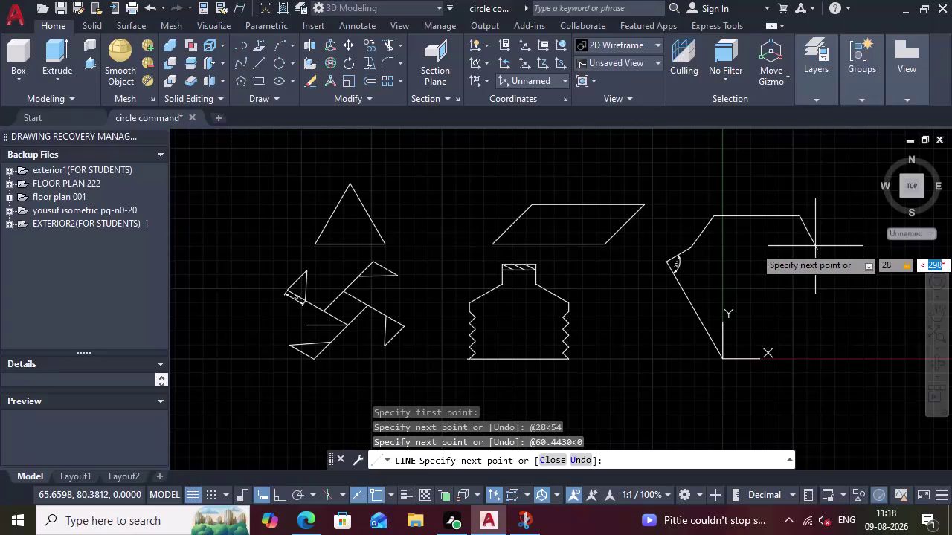
Draw the 28-unit slanted edge at 306° from the top-right corner and end the line.
text(30)
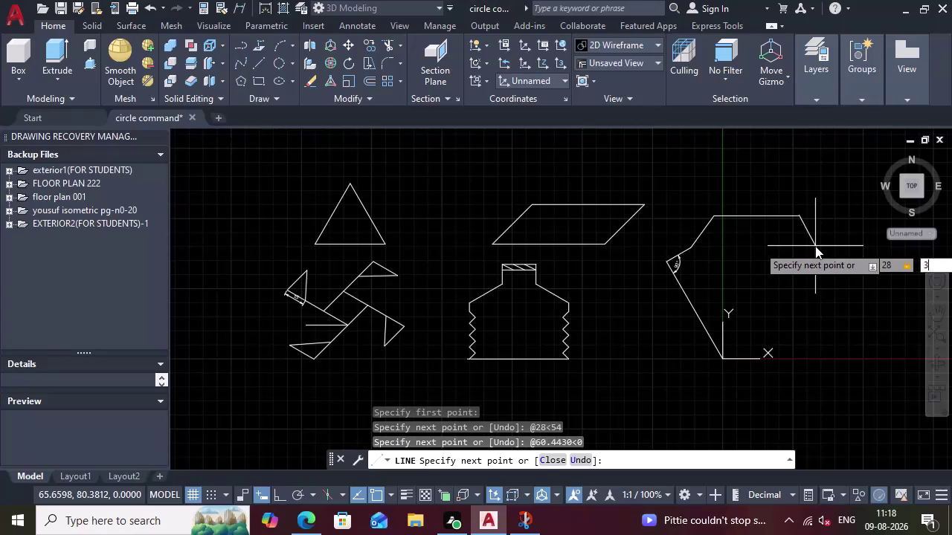
text(6)
key(Return)
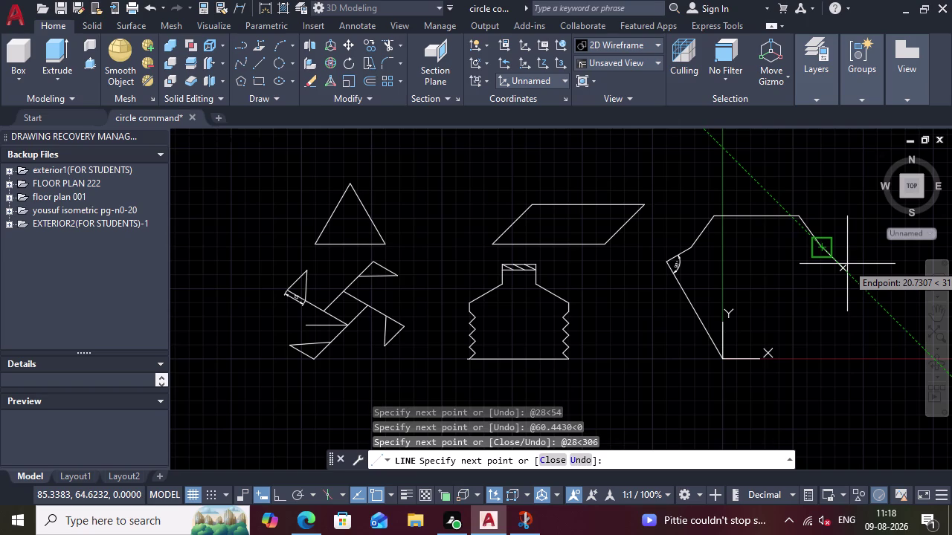
key(Escape)
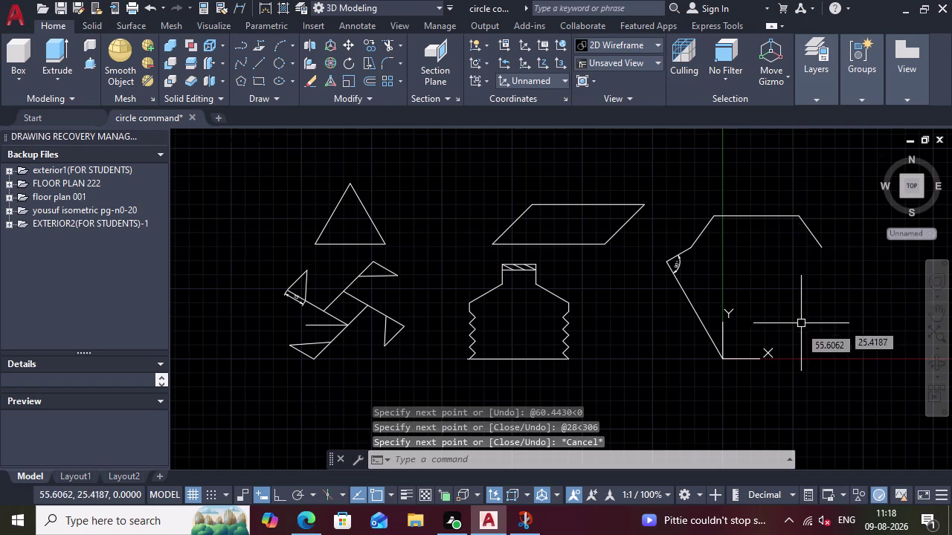
key(l)
key(Return)
From the figure's lower corner, draw the 8-unit horizontal bottom edge at 0°.
click(726, 357)
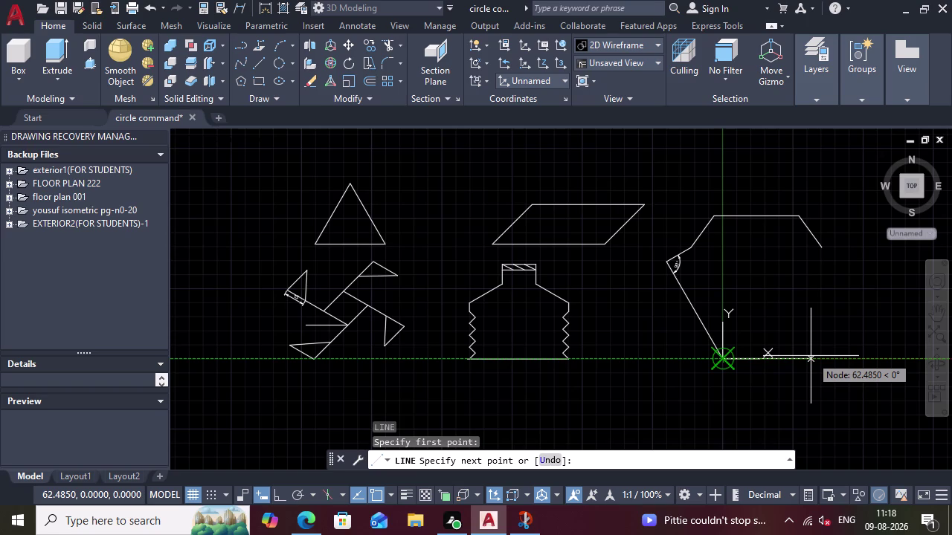
key(6)
key(BackSpace)
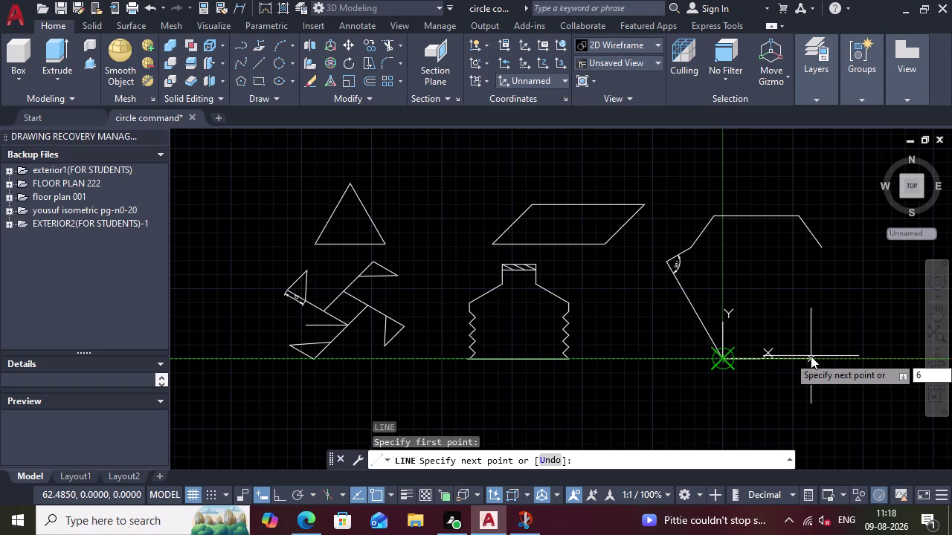
key(8)
key(Return)
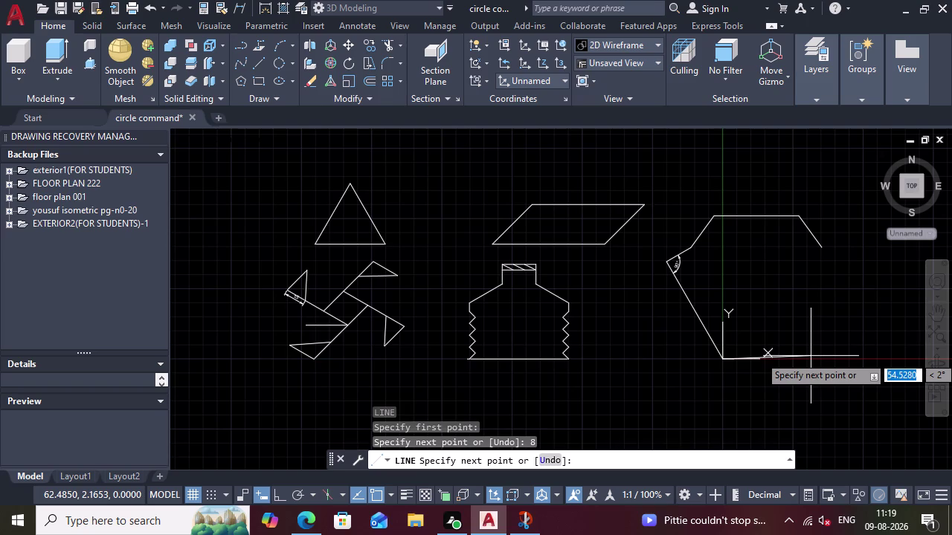
text(8Q)
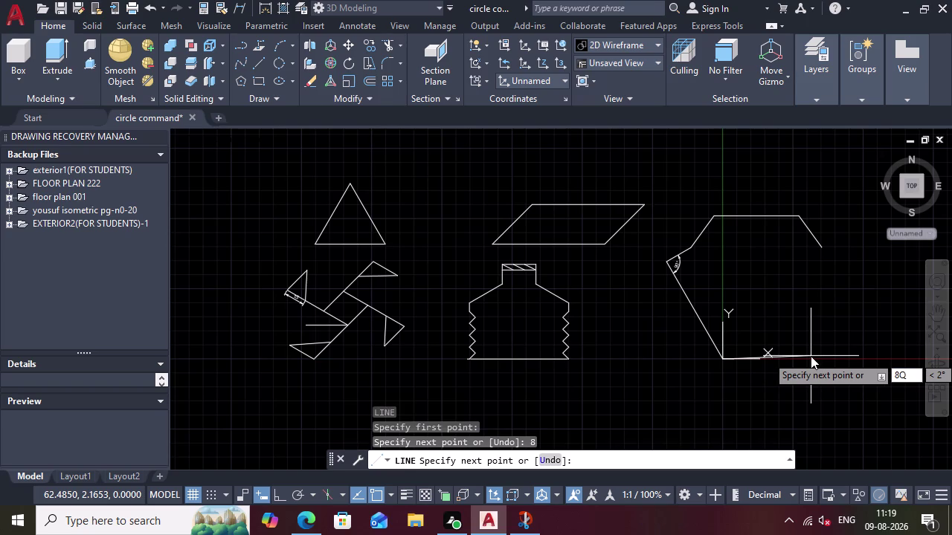
text(0)
key(BackSpace)
key(BackSpace)
key(Tab)
key(0)
key(Return)
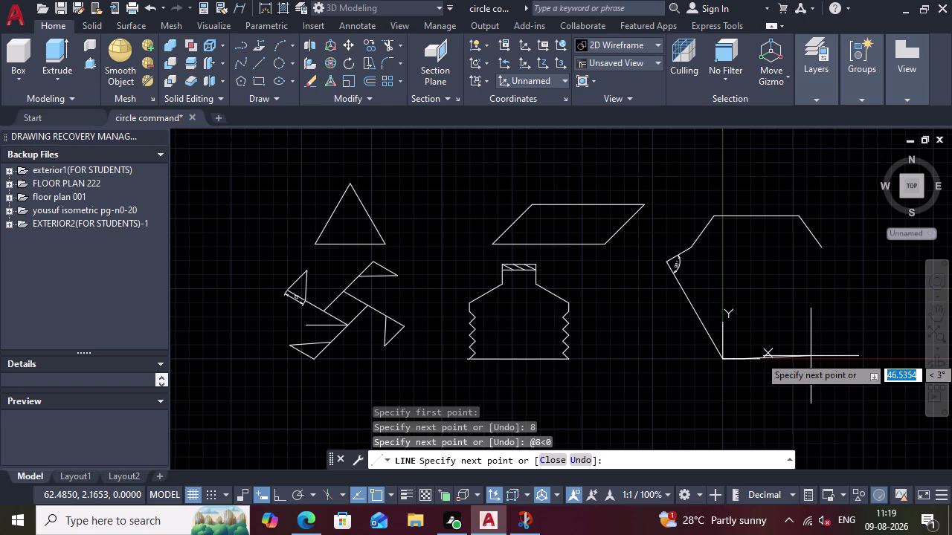
Add the 16-unit horizontal edge at 0° and end the line.
key(1)
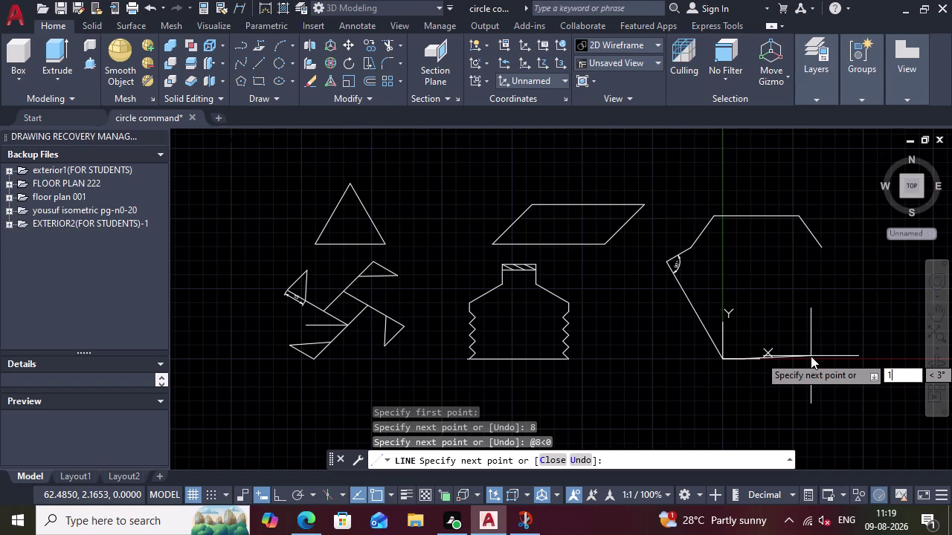
key(6)
key(Tab)
key(0)
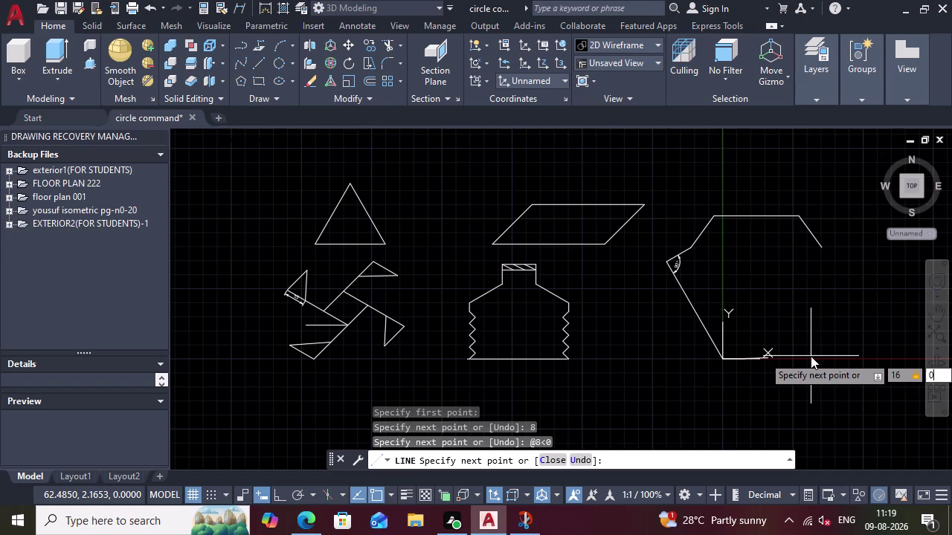
key(Return)
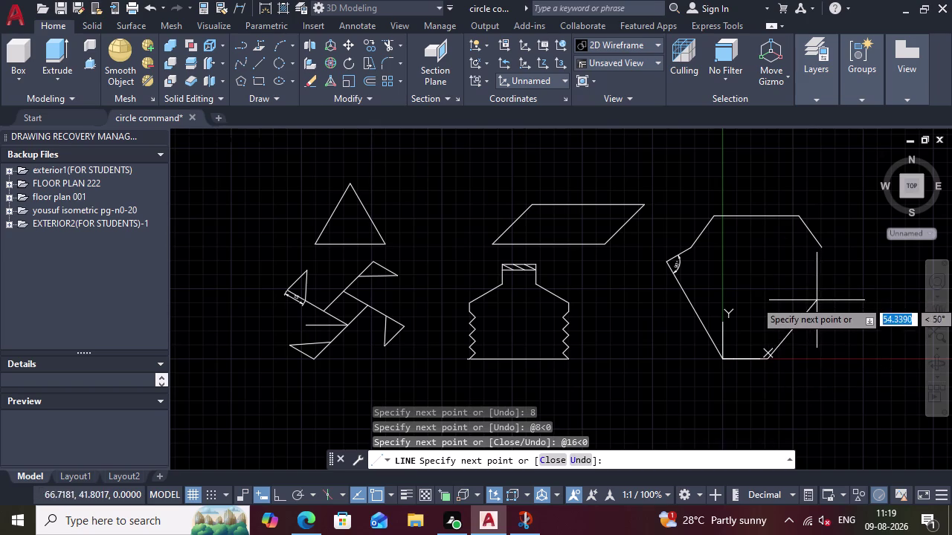
key(Escape)
scroll(up, 3)
scroll(down, 3)
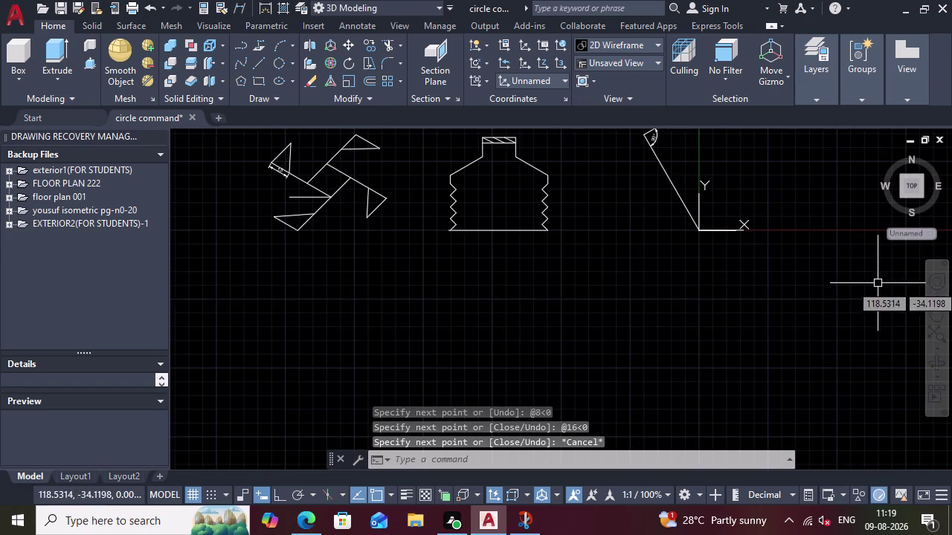
Pan all the shapes back into view and toggle a drawing aid setting.
click(942, 314)
drag(743, 215, 660, 361)
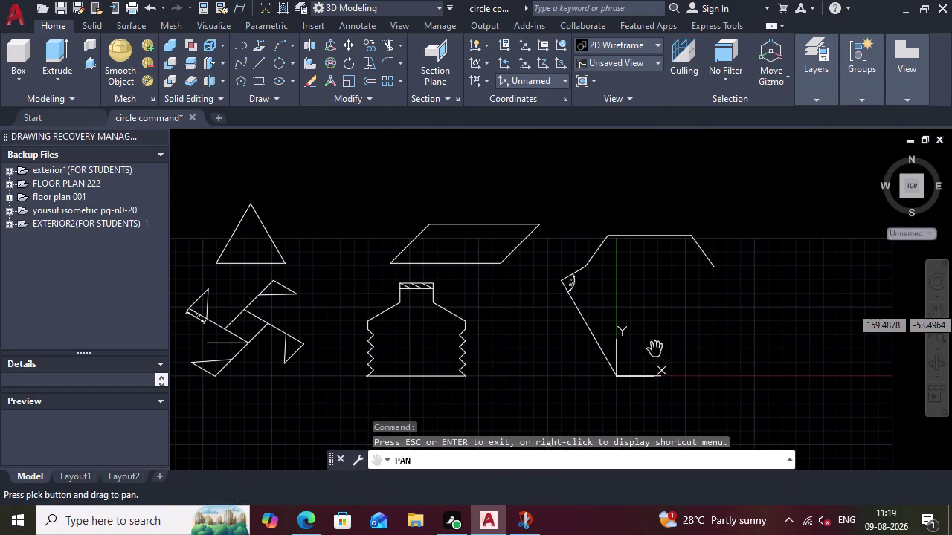
key(Escape)
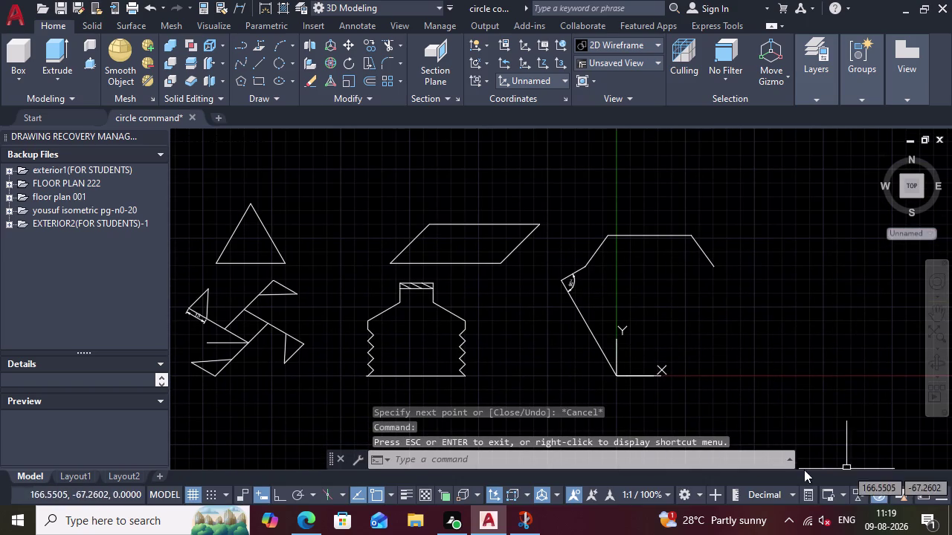
click(789, 456)
click(789, 456)
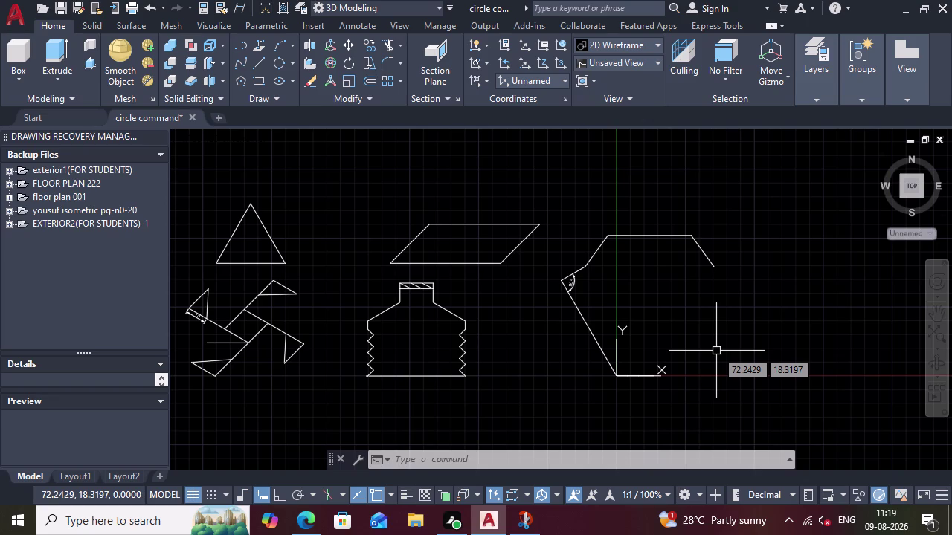
Draw the horizontal internal line from the left bend to the right slanted edge.
key(l)
key(Return)
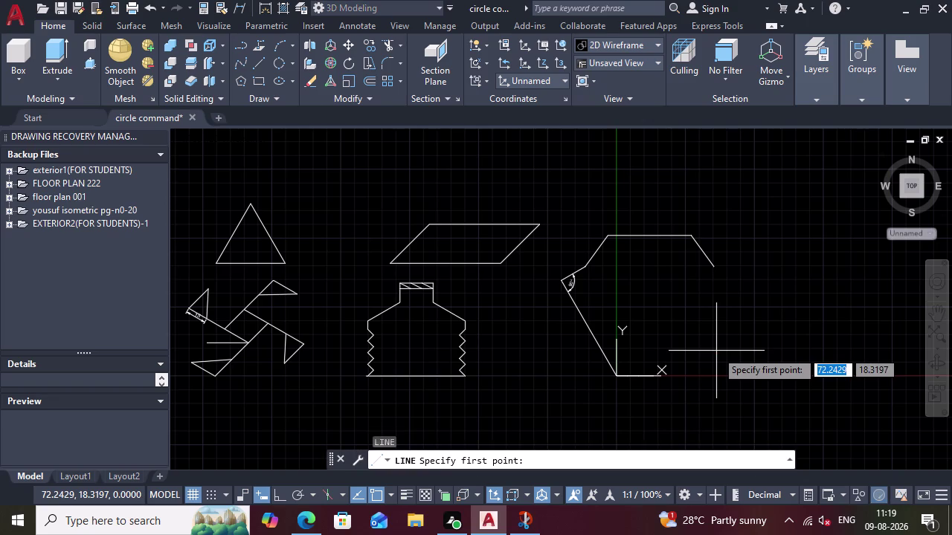
click(582, 271)
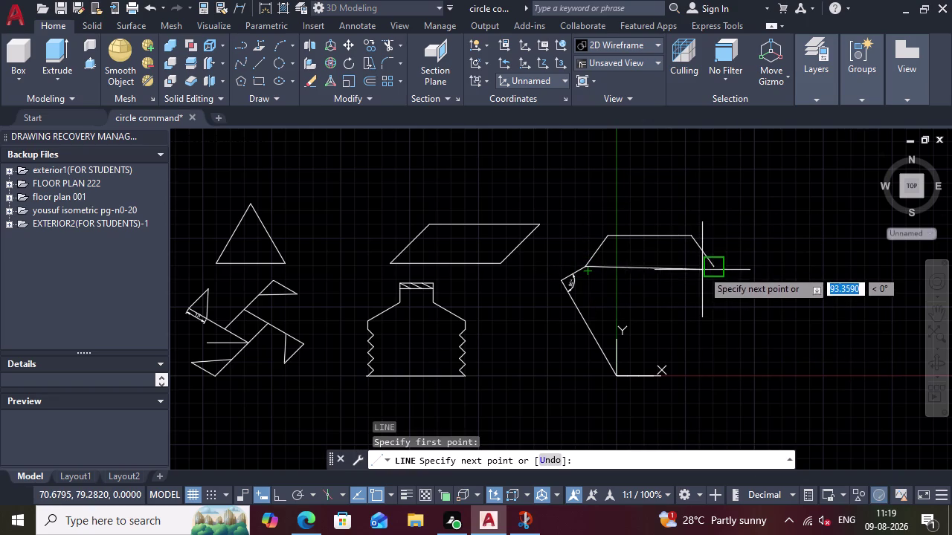
click(704, 269)
key(Escape)
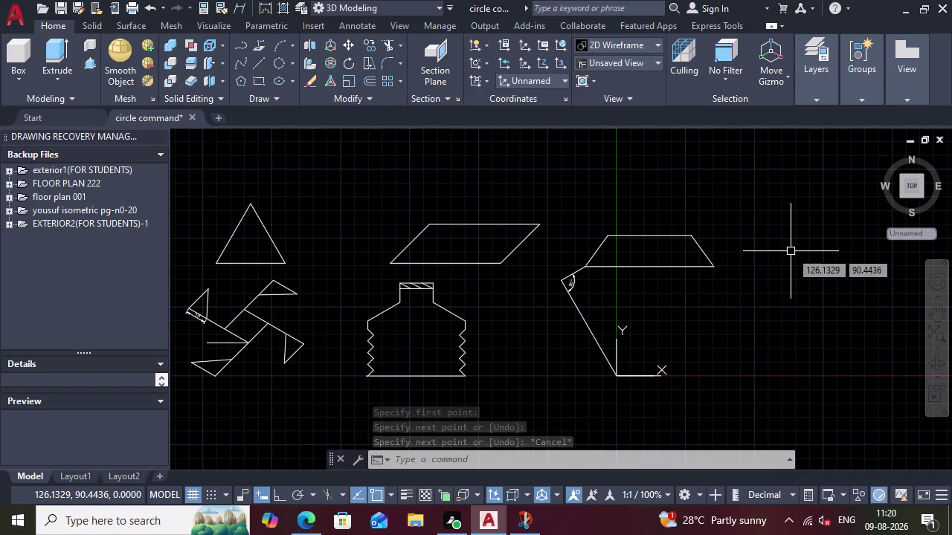
key(l)
key(Return)
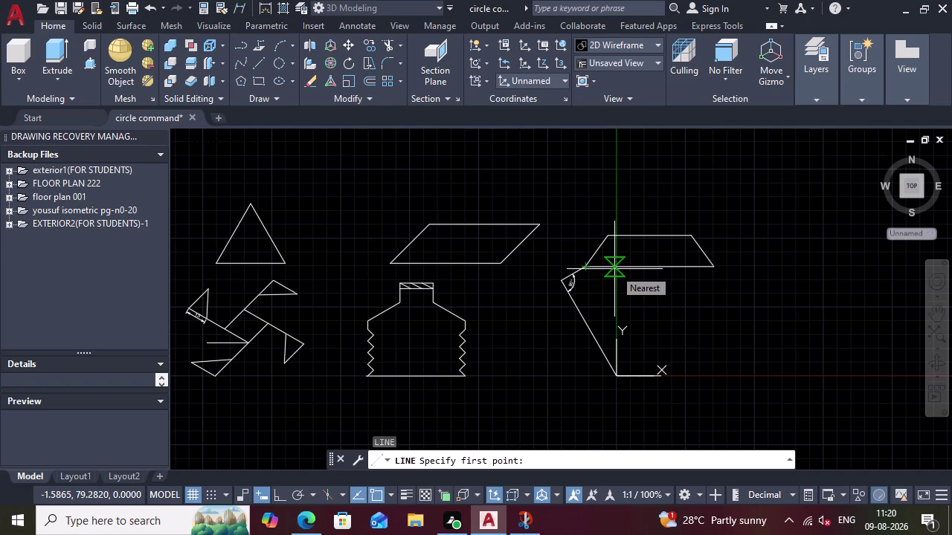
click(638, 373)
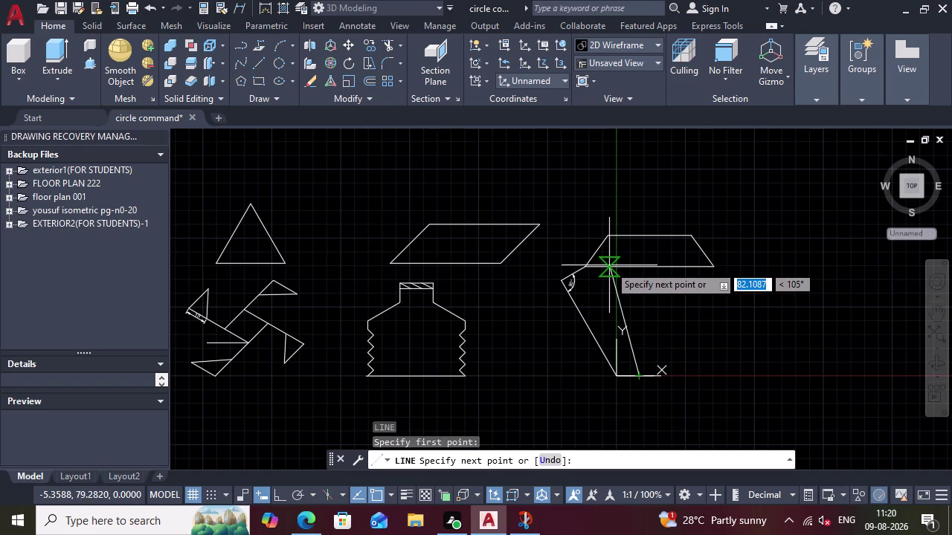
key(Tab)
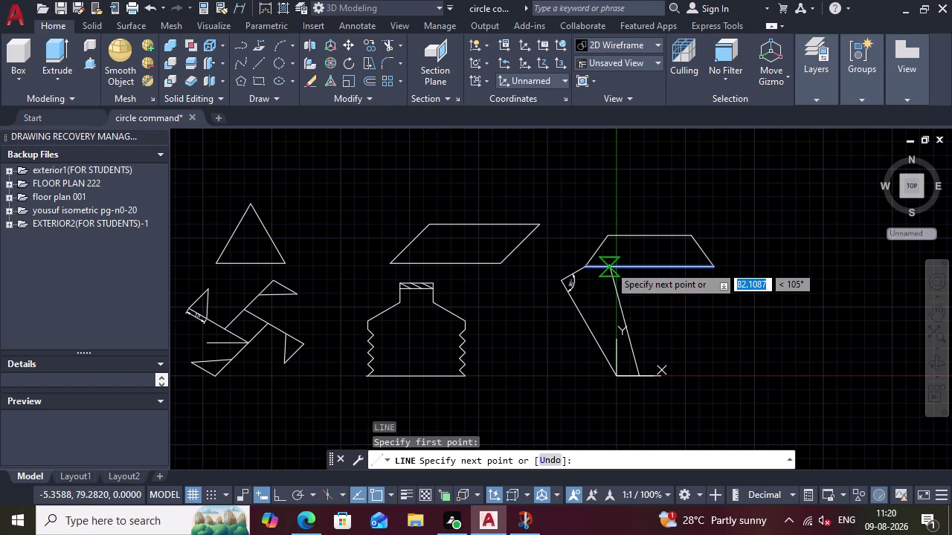
scroll(up, 3)
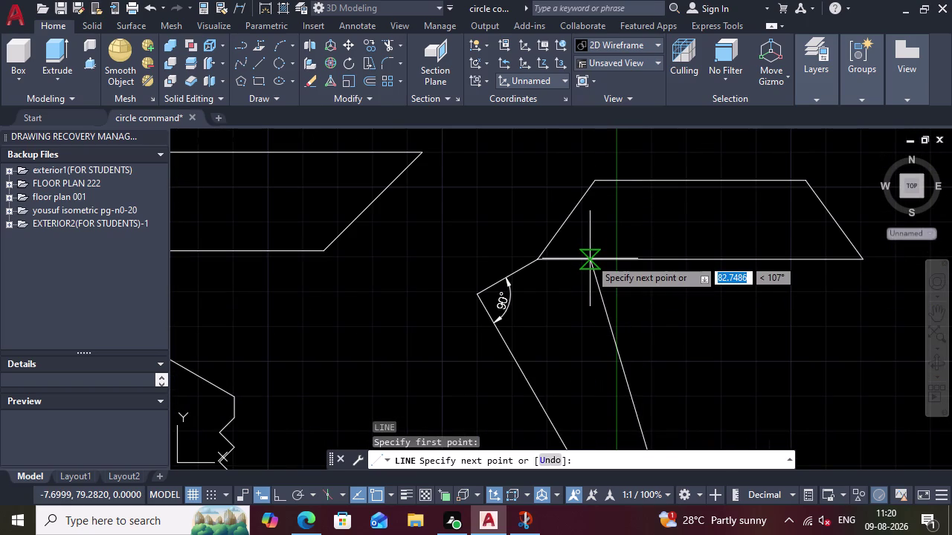
scroll(up, 3)
scroll(down, 3)
scroll(up, 3)
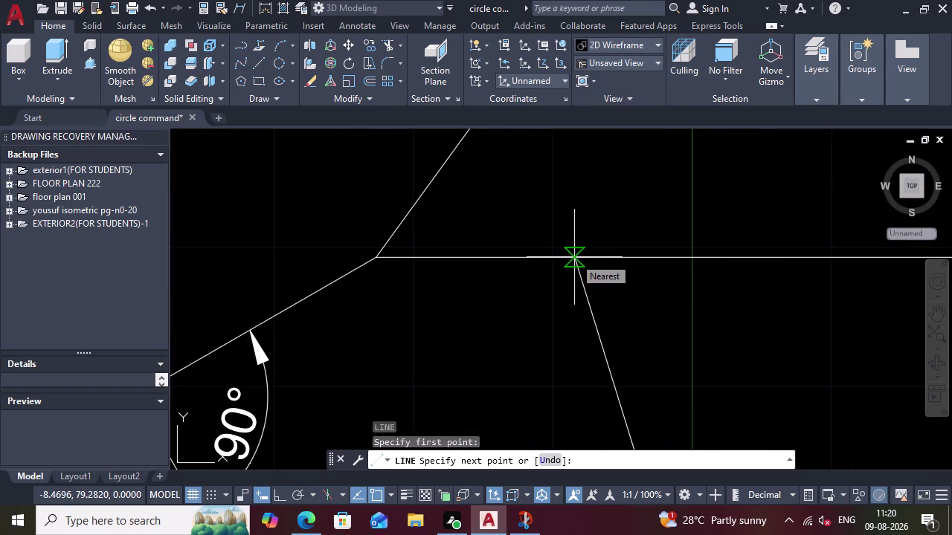
key(Tab)
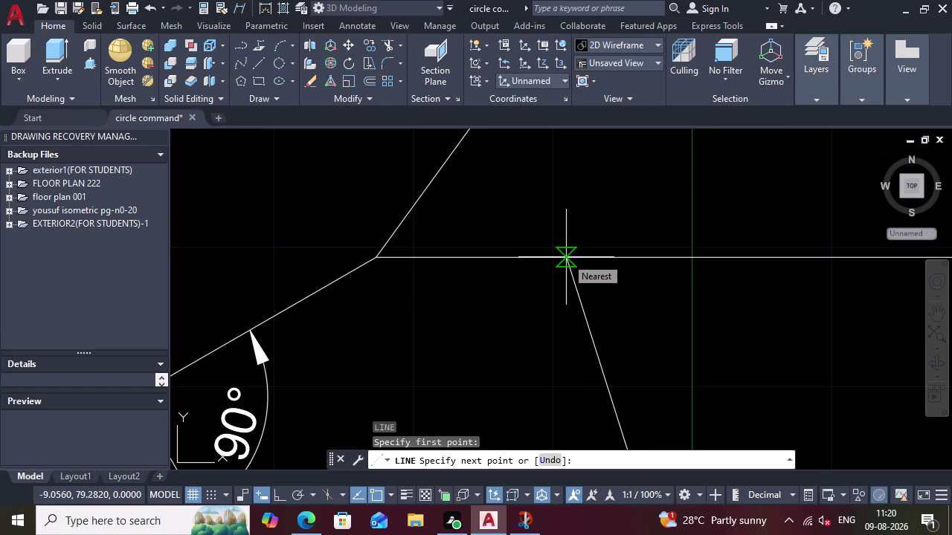
key(Tab)
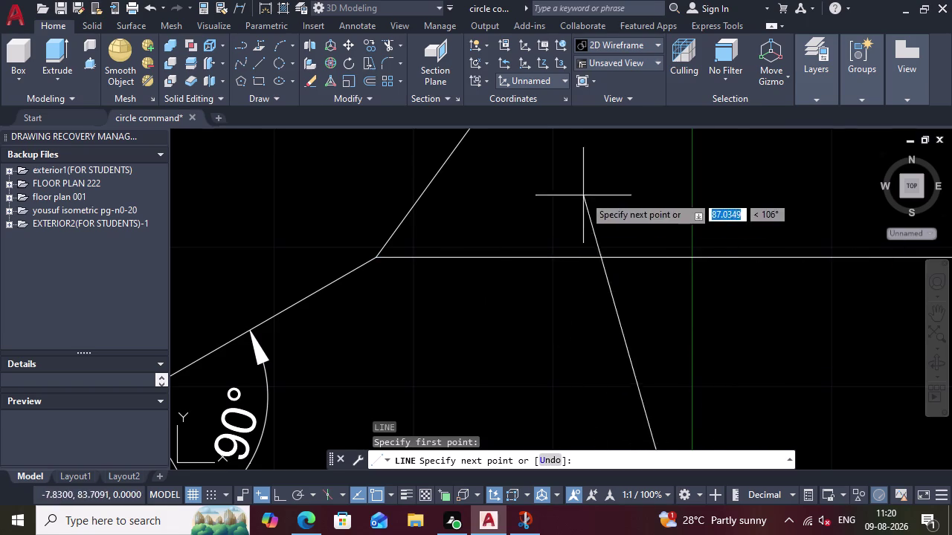
scroll(down, 3)
scroll(up, 3)
scroll(down, 3)
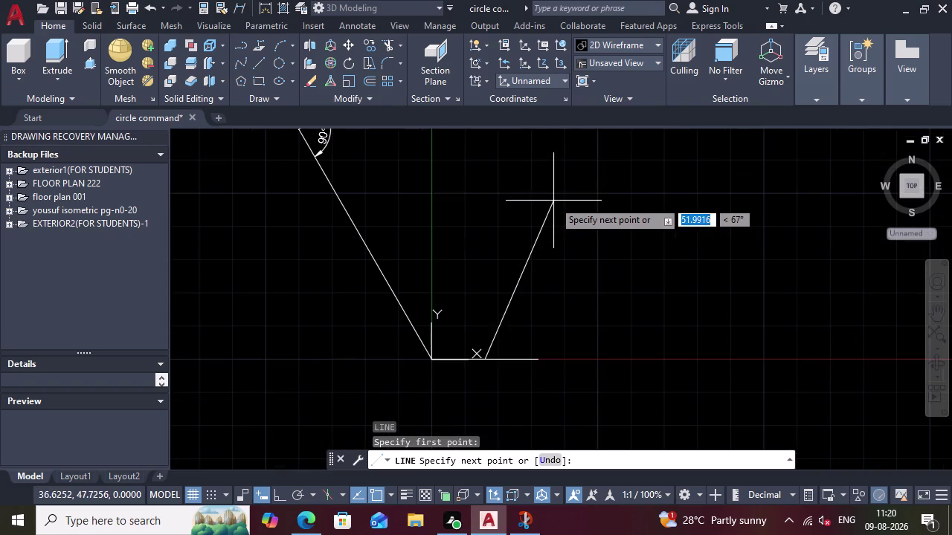
key(Escape)
scroll(down, 3)
click(939, 308)
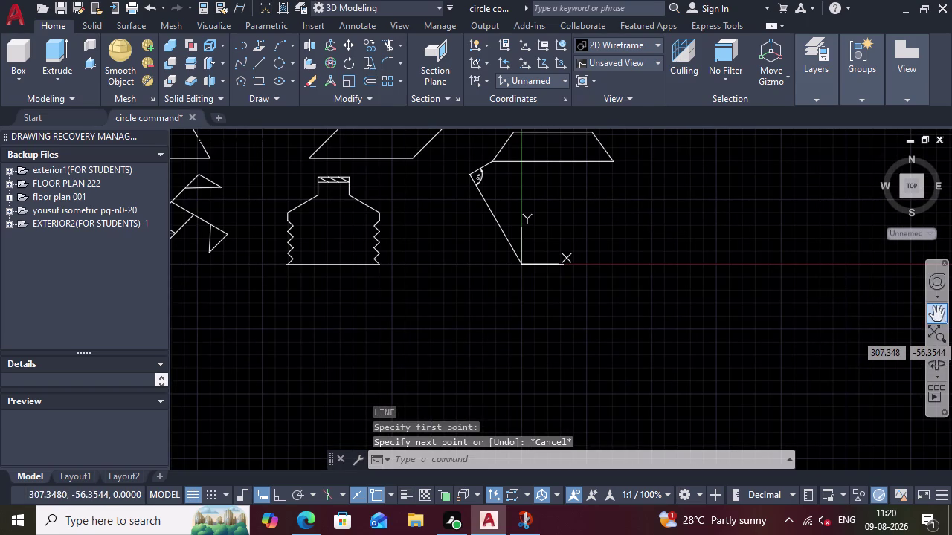
Re-centre the view and start a line on the figure's base.
drag(551, 212, 541, 280)
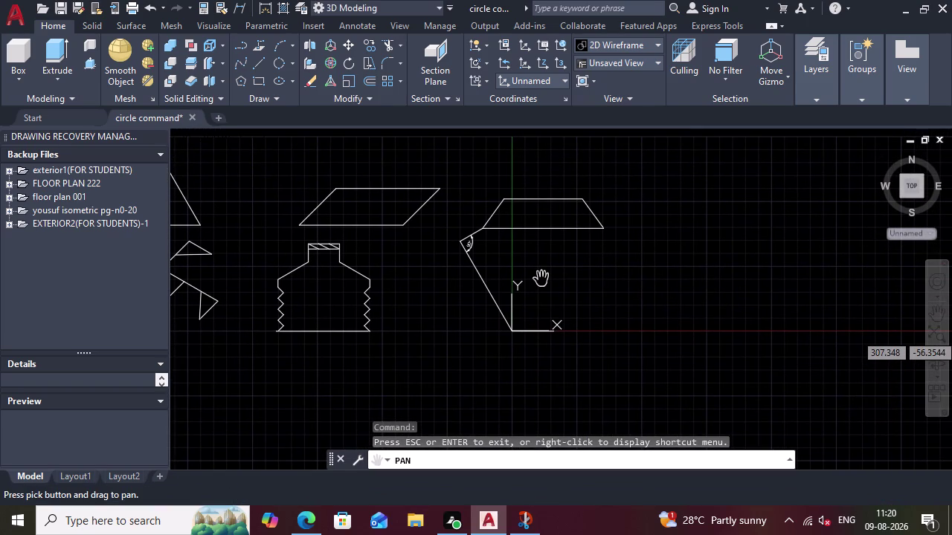
key(Escape)
key(Escape)
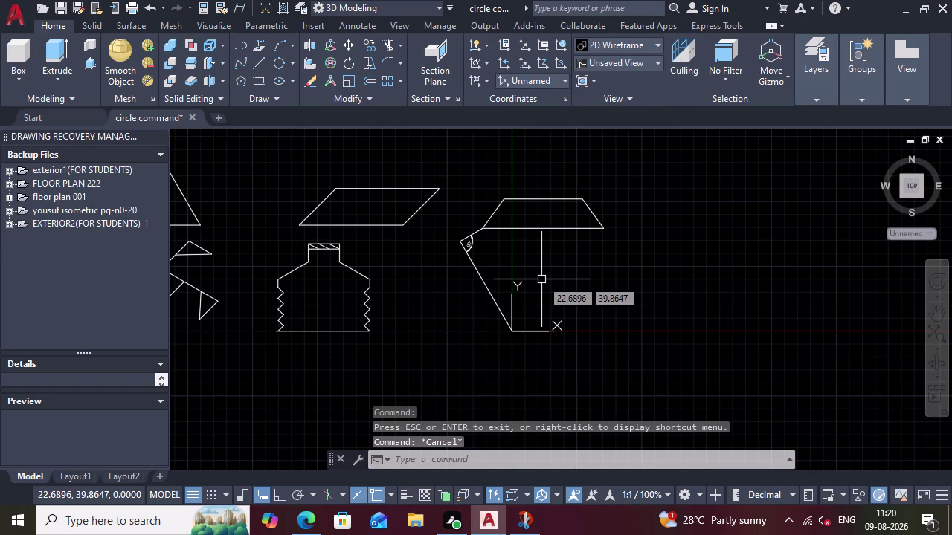
key(l)
key(Return)
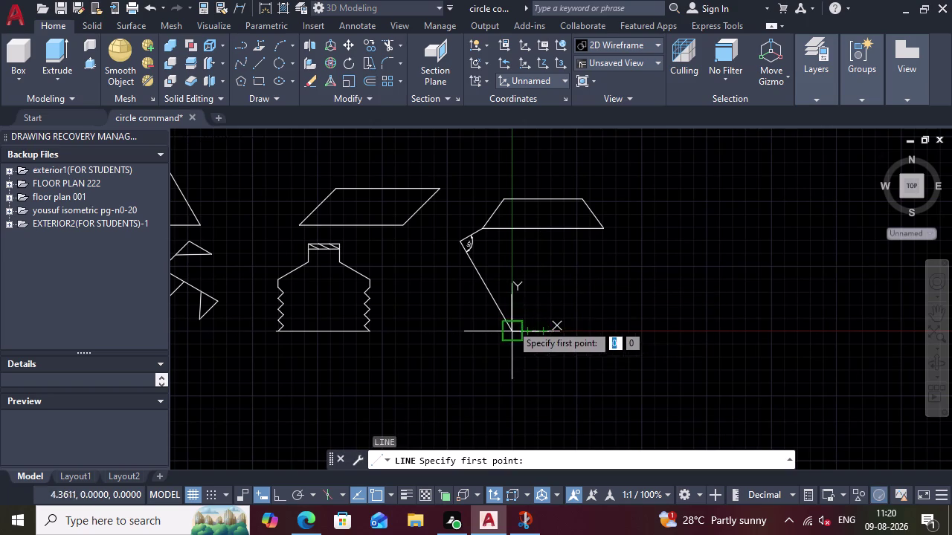
scroll(down, 3)
scroll(up, 3)
scroll(up, 3)
scroll(down, 3)
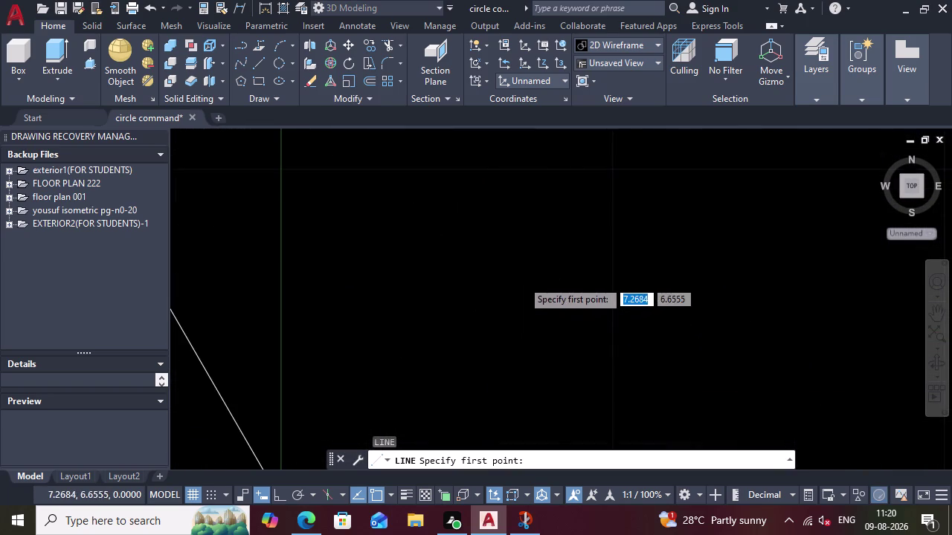
scroll(down, 3)
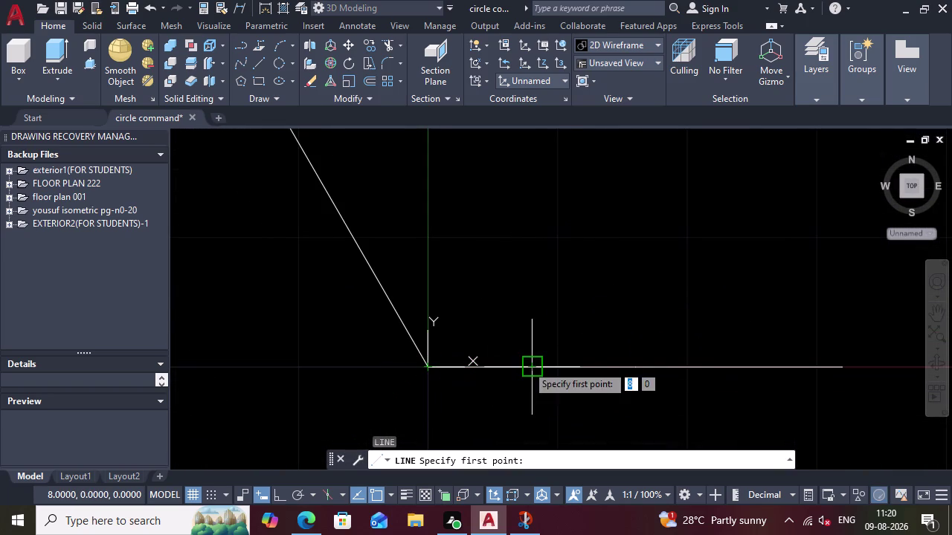
click(528, 364)
scroll(down, 3)
scroll(down, 3)
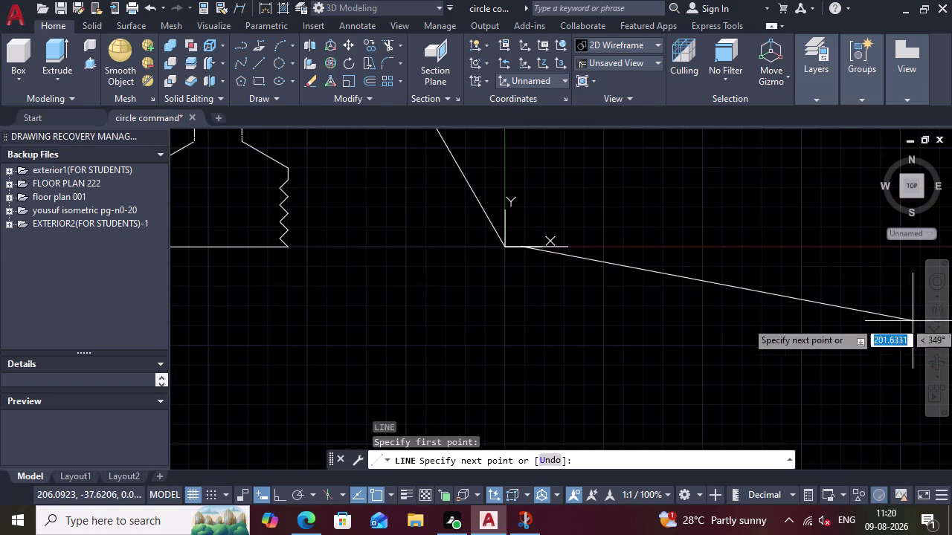
click(934, 311)
drag(484, 156, 491, 299)
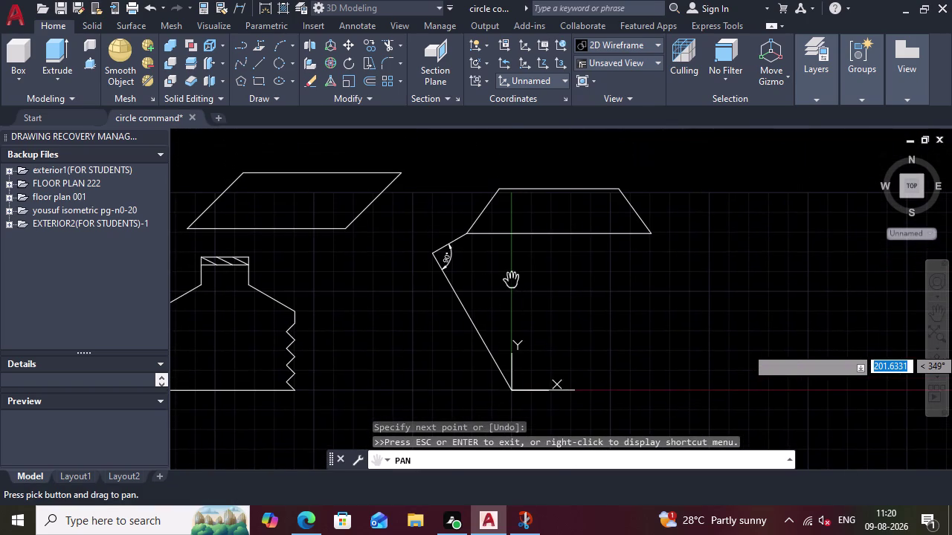
key(Escape)
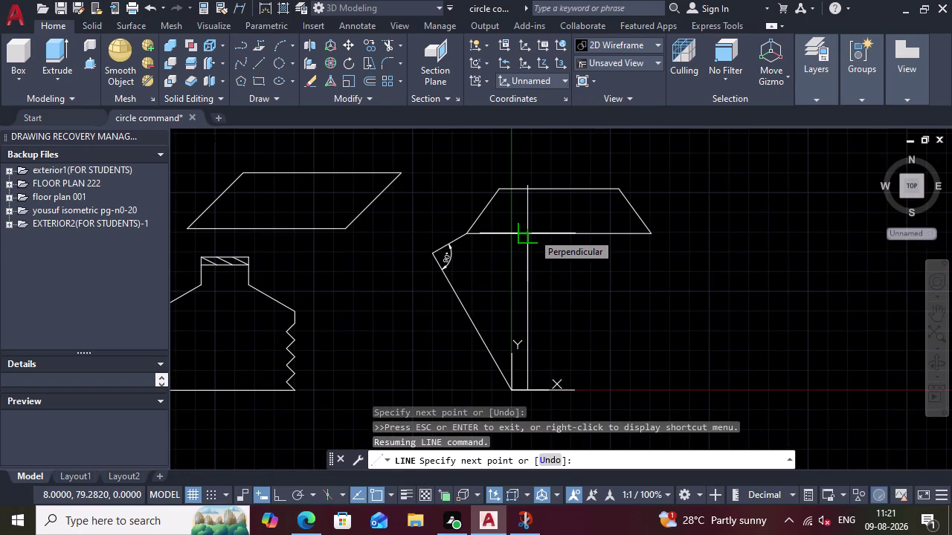
Undo a stray segment and end the slanted line on the trapezoid's lower edge.
key(Tab)
key(Tab)
key(Tab)
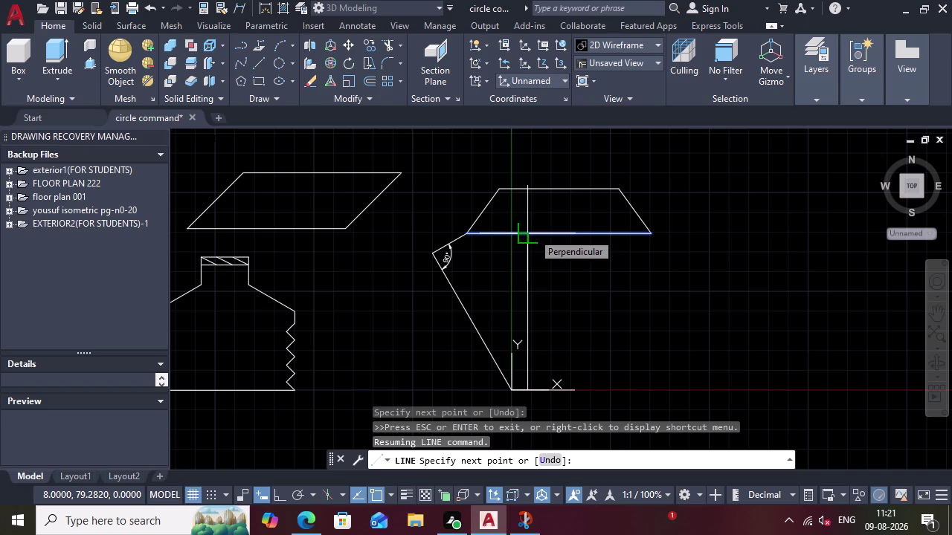
text(10)
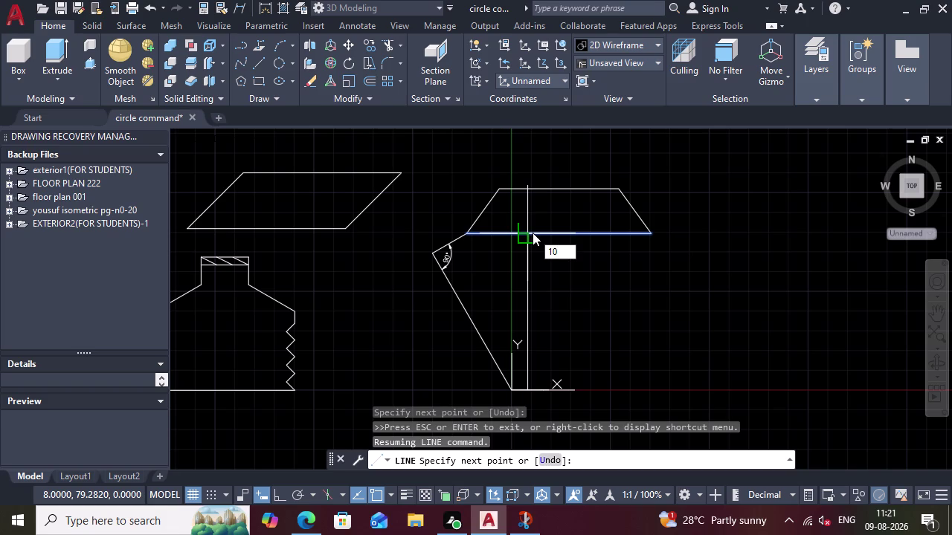
key(0)
key(Return)
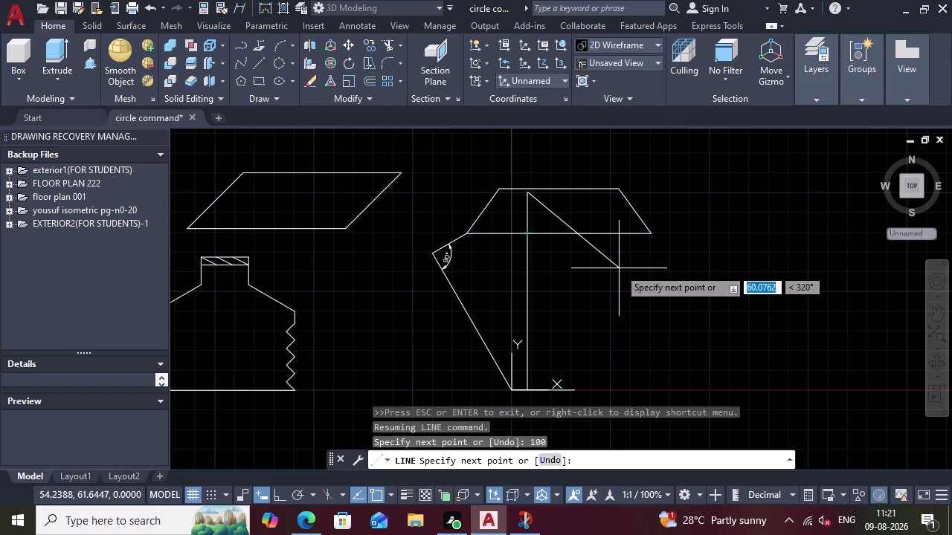
key(ctrl+z)
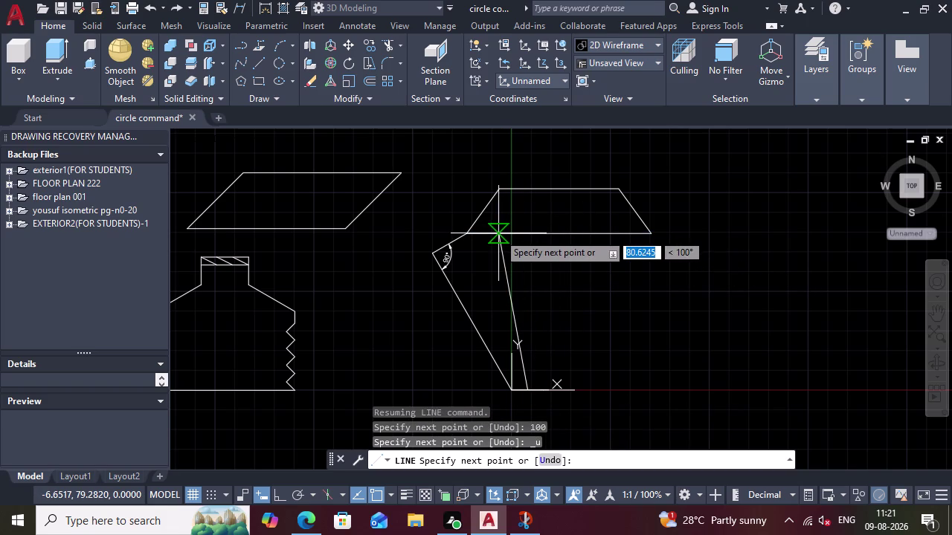
click(498, 234)
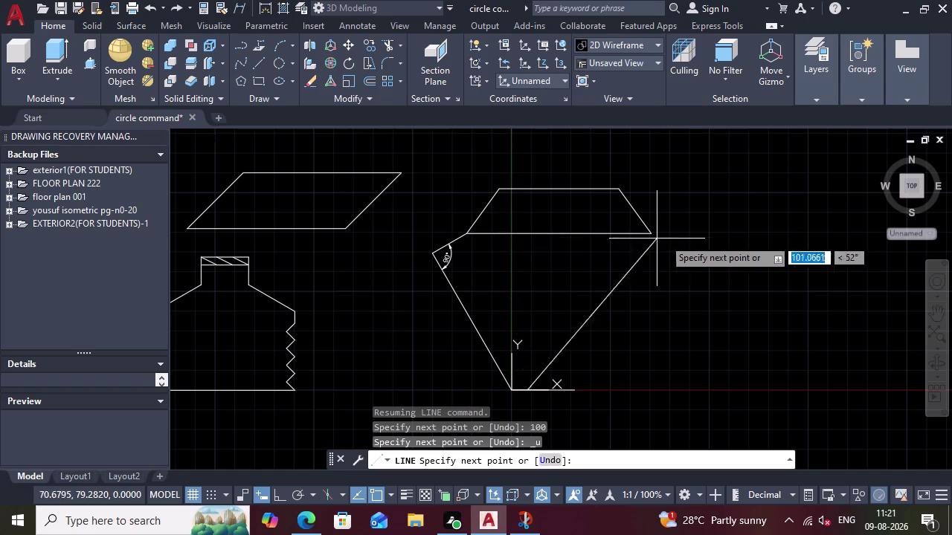
click(501, 234)
key(Escape)
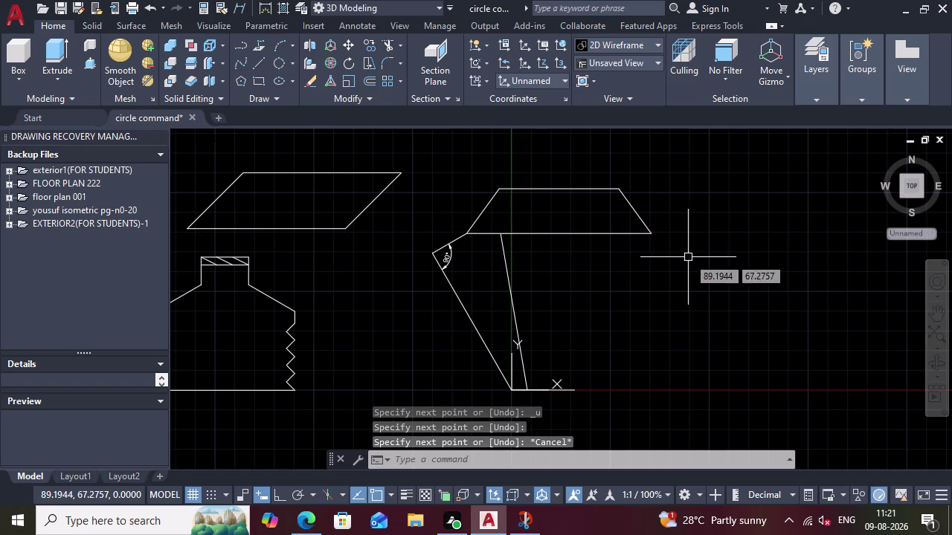
Pan and zoom back onto the figure and start another line.
scroll(up, 3)
scroll(up, 3)
scroll(up, 3)
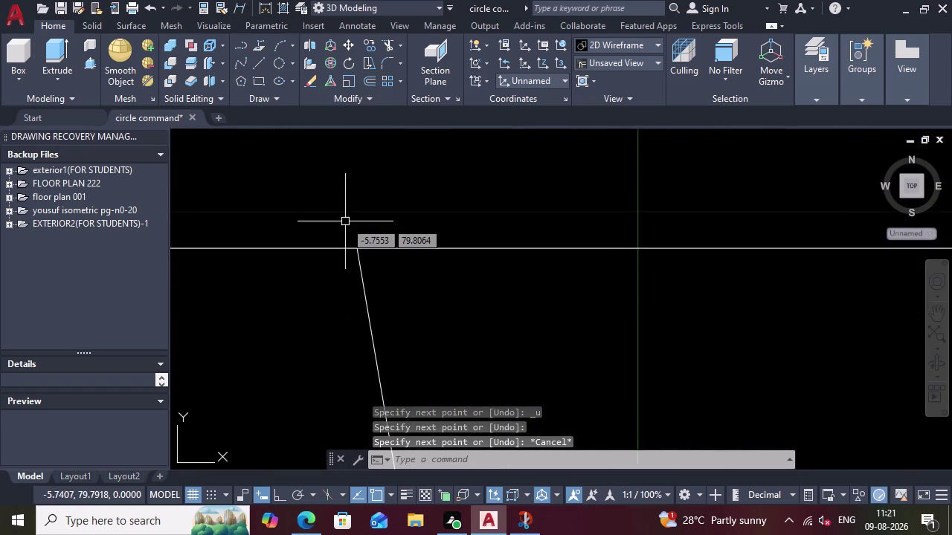
scroll(up, 3)
scroll(up, 3)
scroll(down, 3)
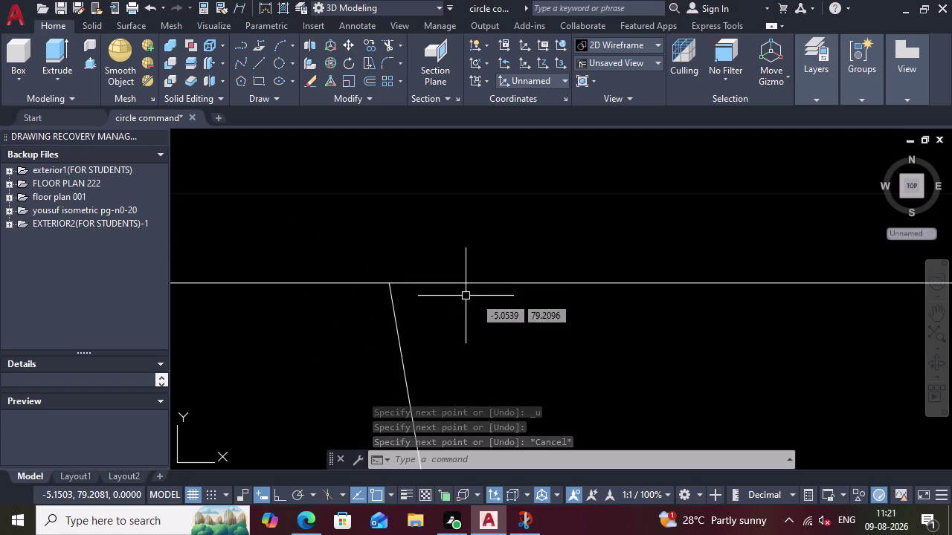
scroll(down, 3)
scroll(down, 3)
click(939, 307)
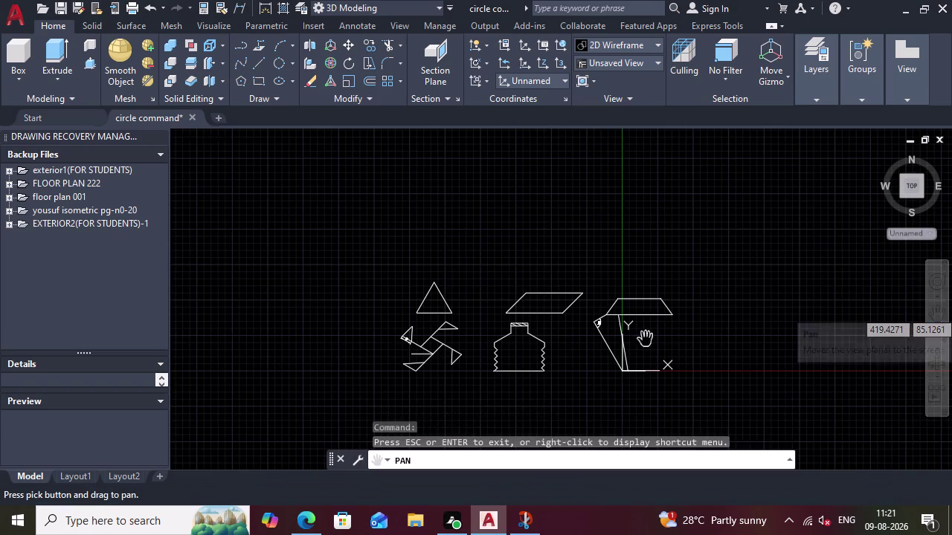
drag(646, 340, 541, 297)
scroll(up, 3)
drag(608, 334, 550, 254)
key(Escape)
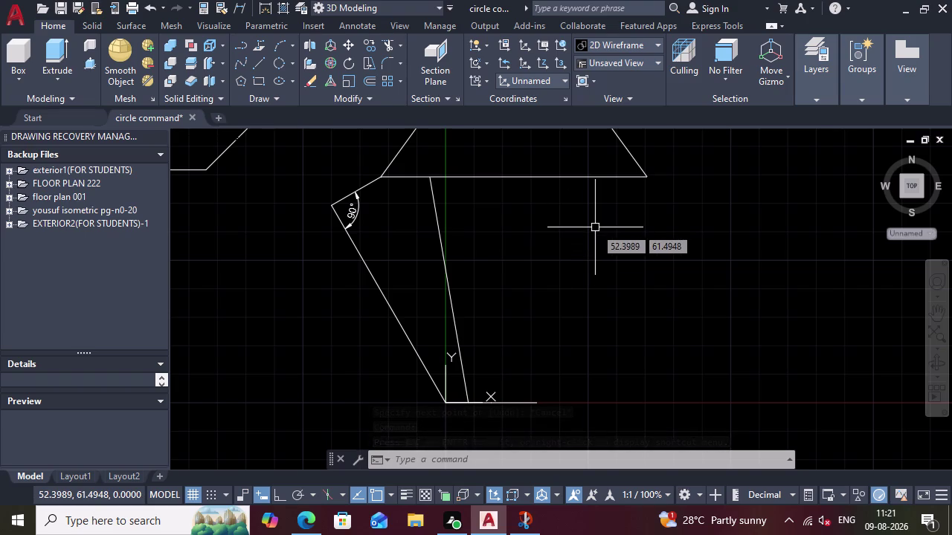
key(l)
key(Return)
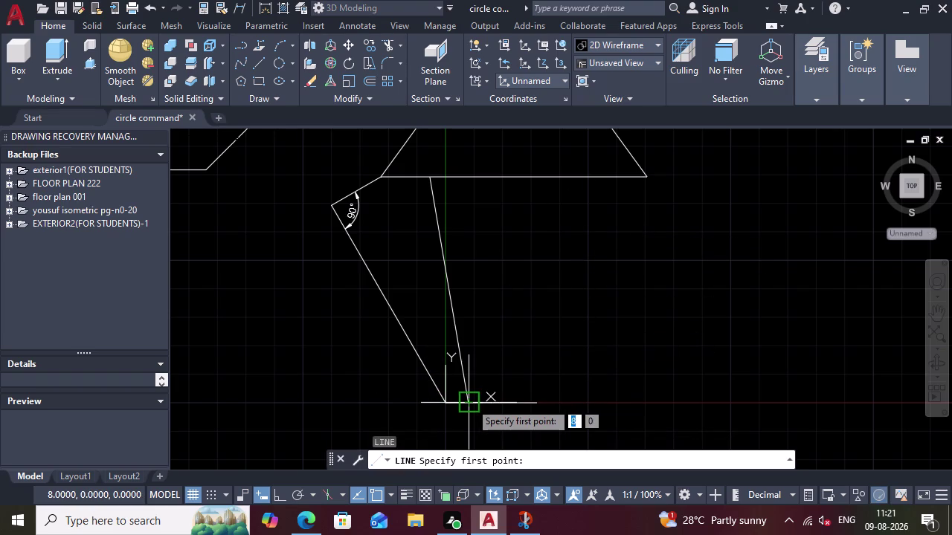
Draw a slanted internal line from the base up to the trapezoid's lower edge.
click(495, 402)
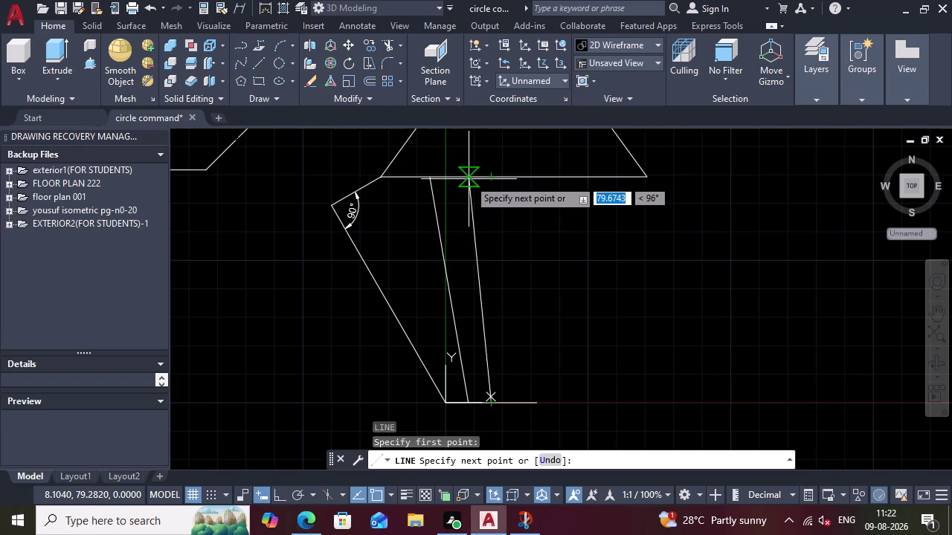
click(471, 177)
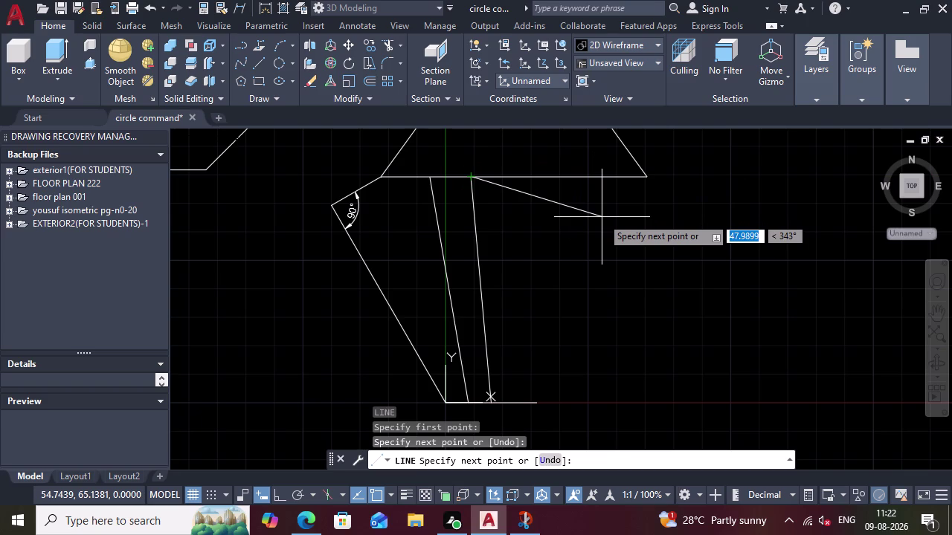
key(Escape)
scroll(down, 3)
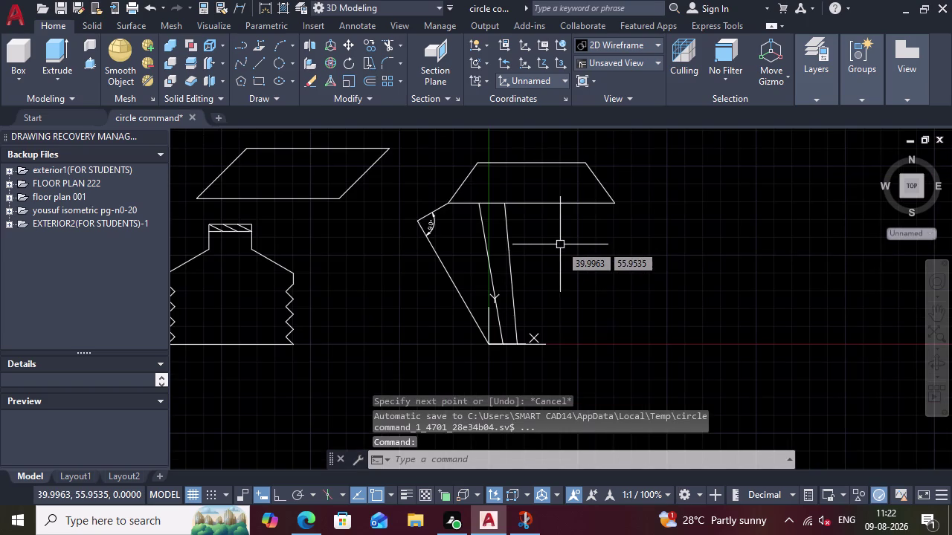
scroll(up, 3)
Add one more slanted internal line rising from the base line.
key(l)
key(Return)
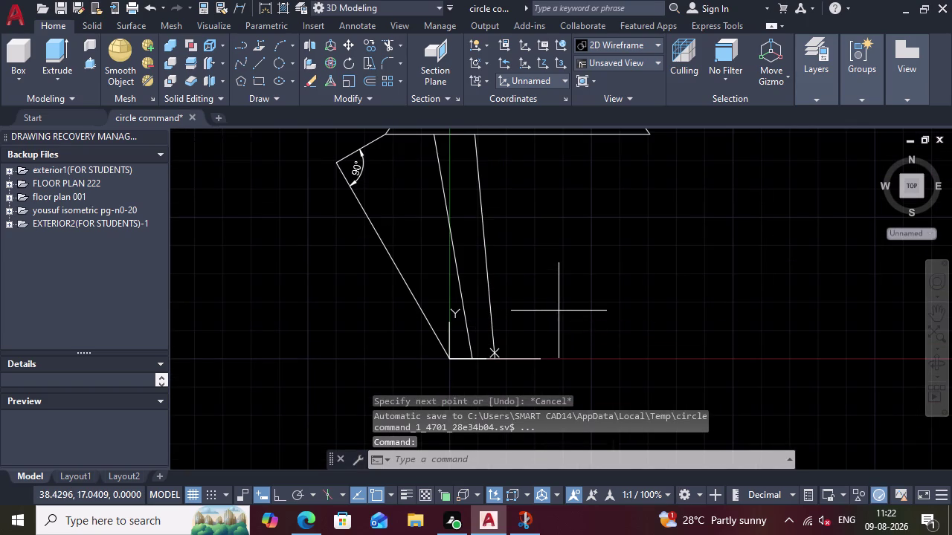
scroll(up, 3)
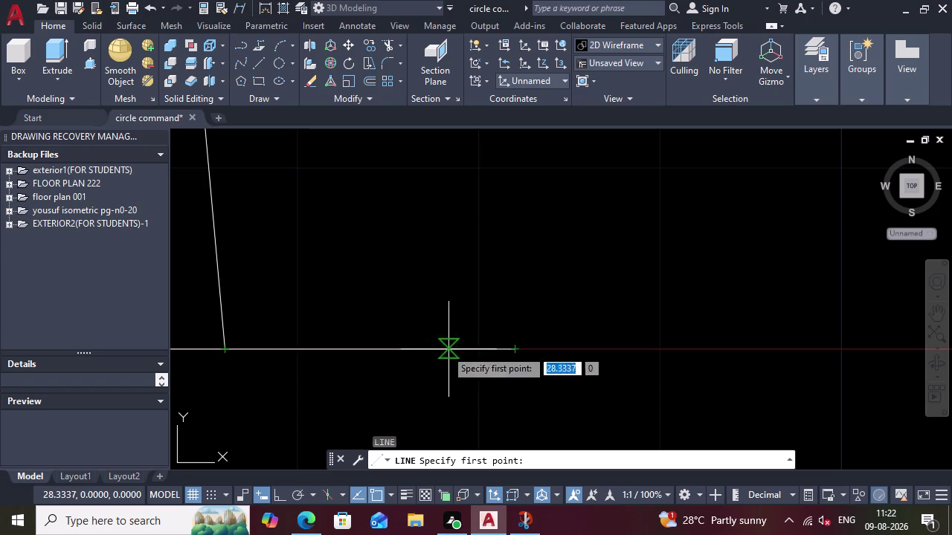
click(371, 348)
scroll(down, 3)
click(451, 146)
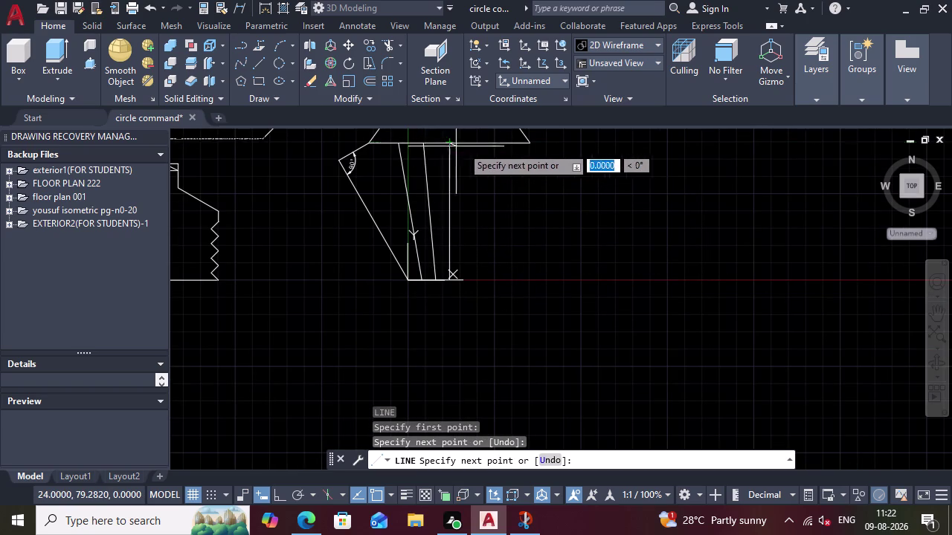
key(Escape)
scroll(down, 3)
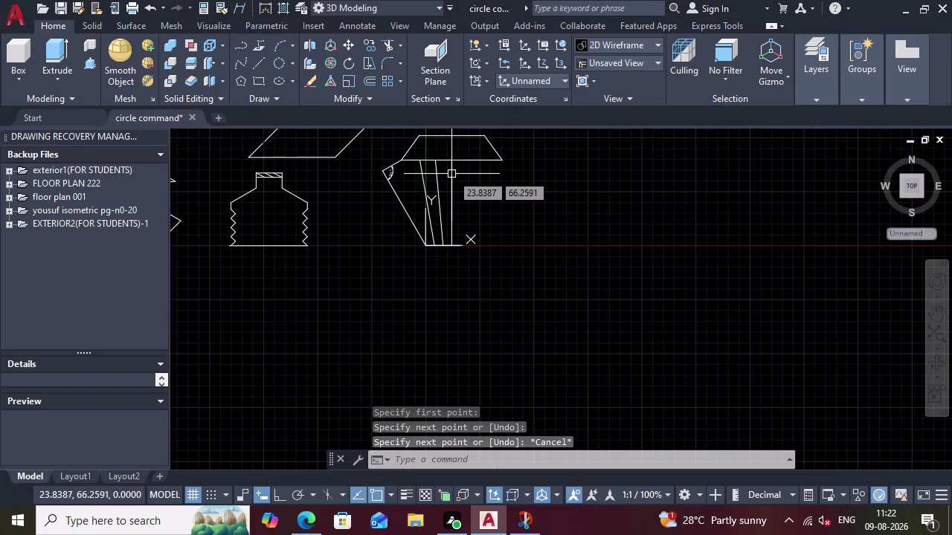
scroll(up, 3)
text(mi)
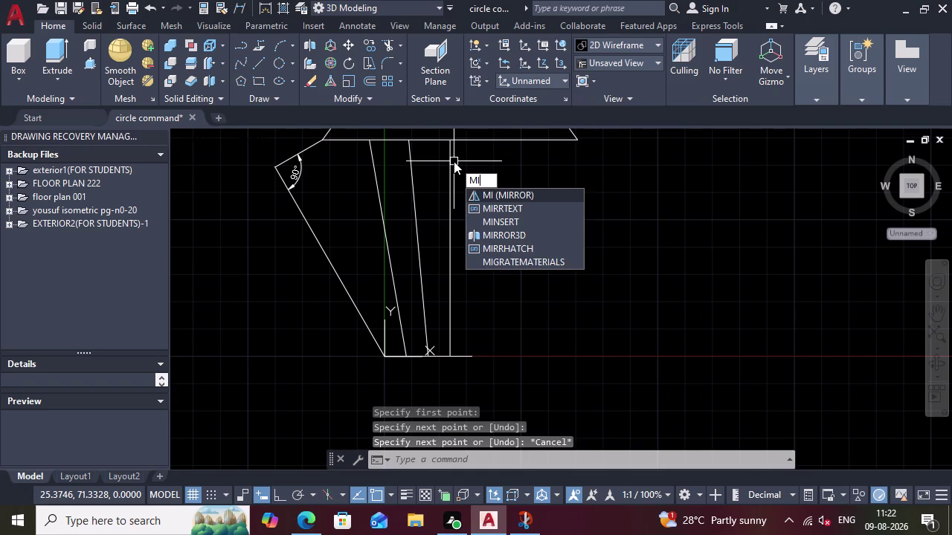
key(Return)
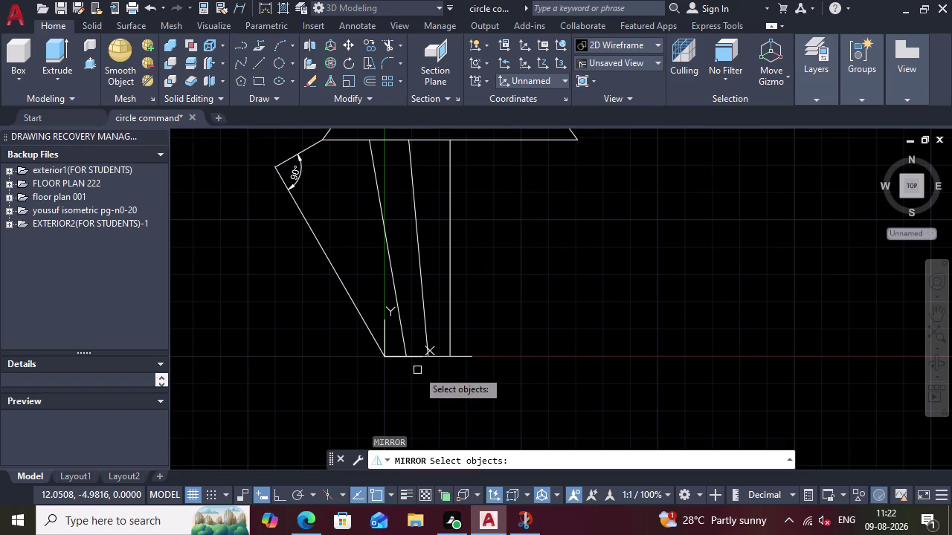
click(418, 370)
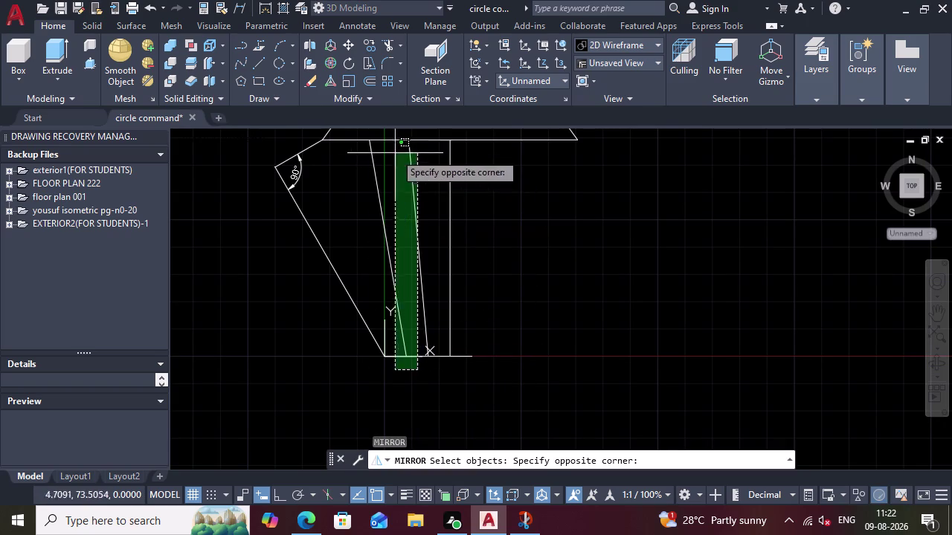
click(286, 142)
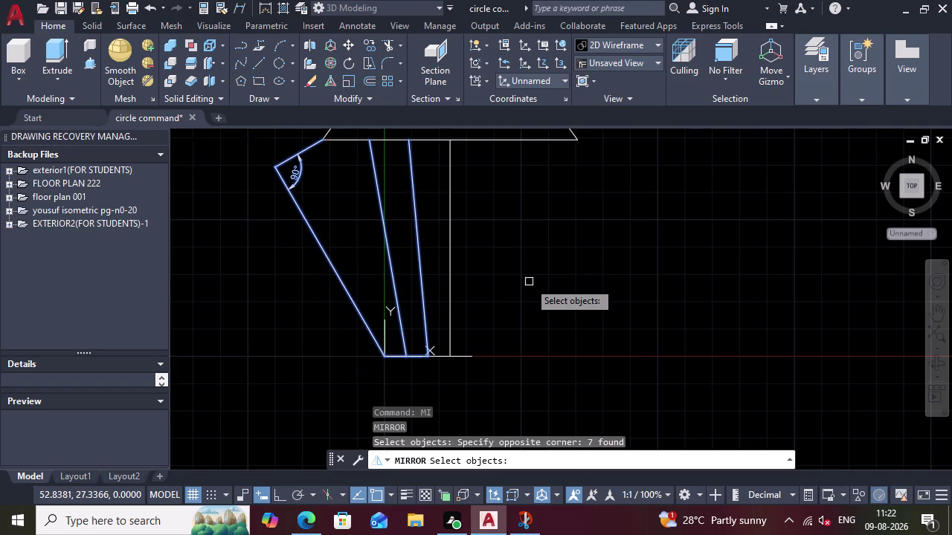
key(Escape)
key(l)
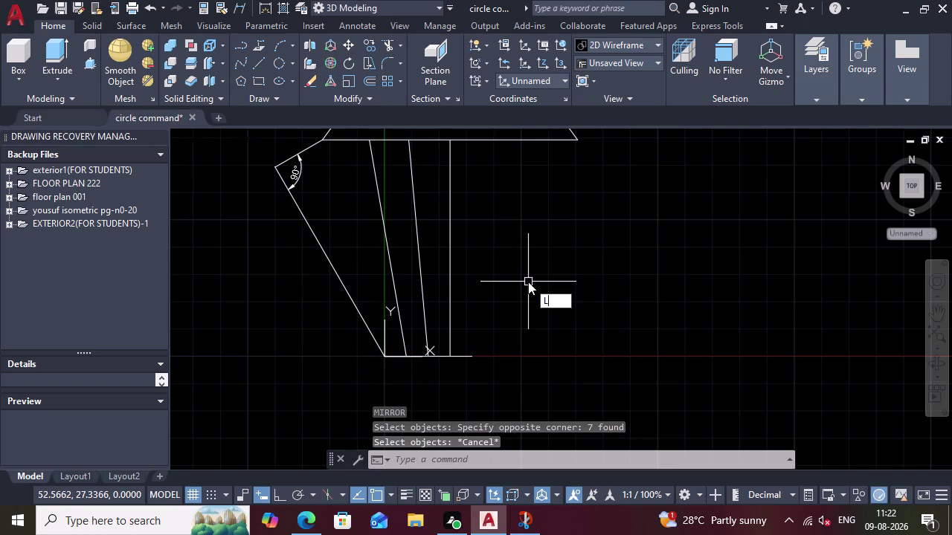
key(Escape)
text(mi)
key(Return)
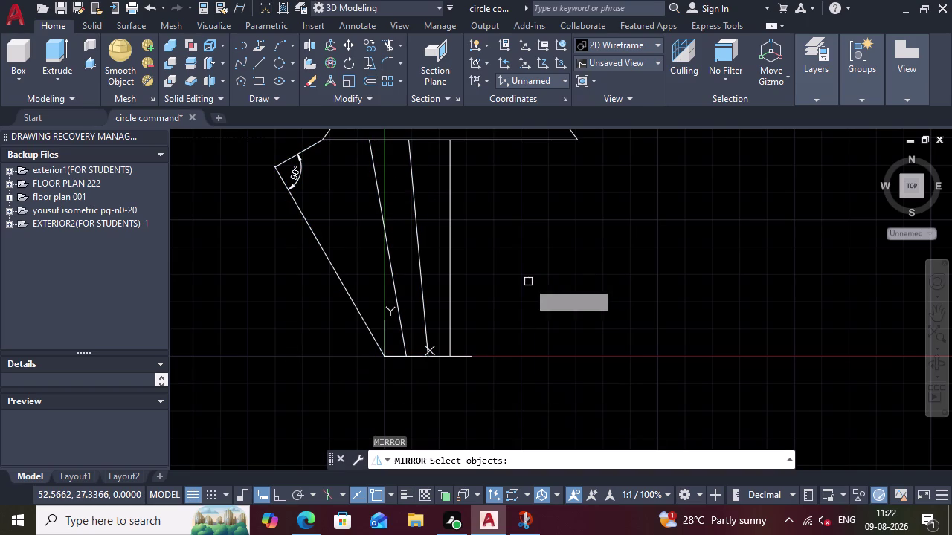
click(467, 349)
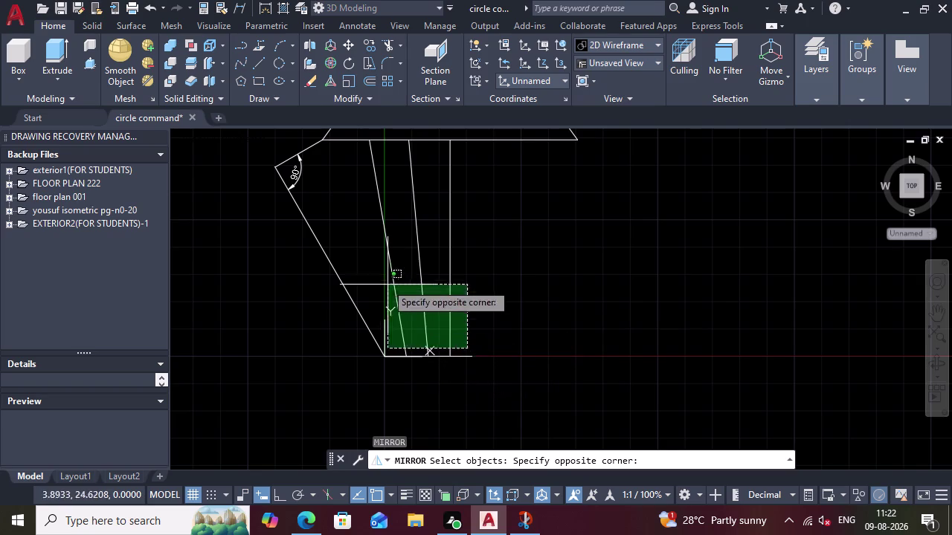
click(263, 151)
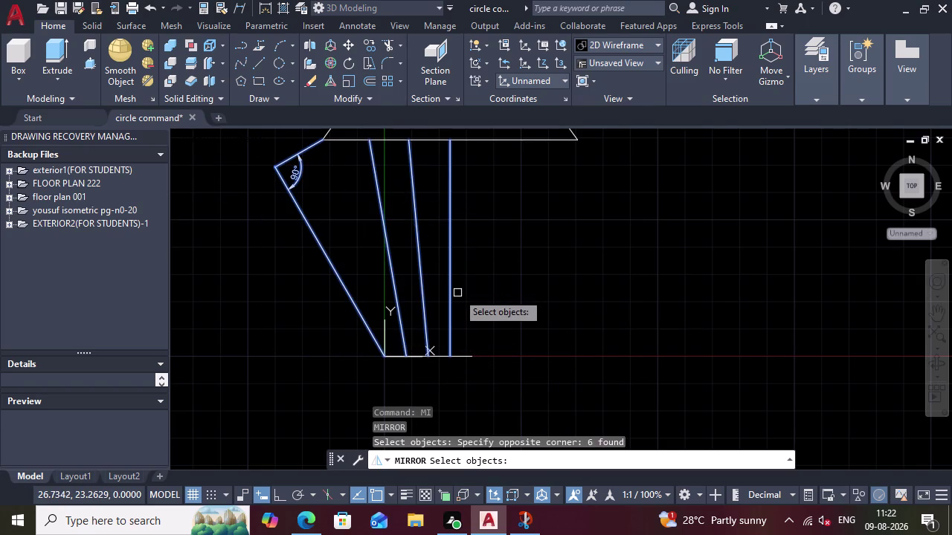
key(Return)
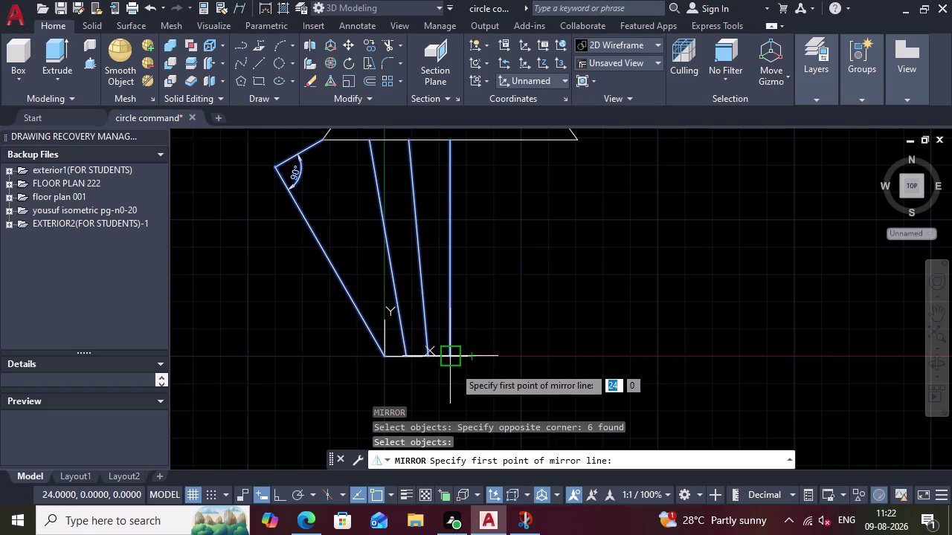
click(454, 367)
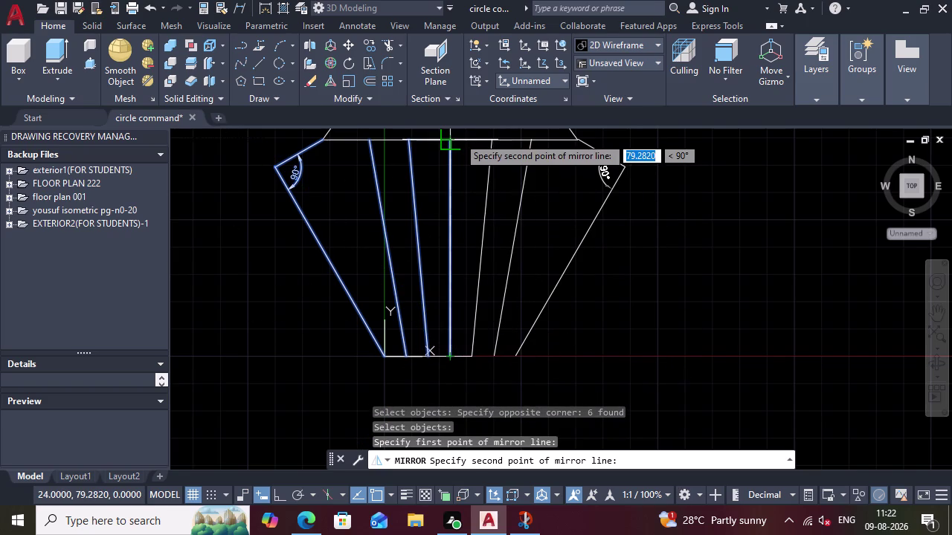
click(459, 137)
key(Escape)
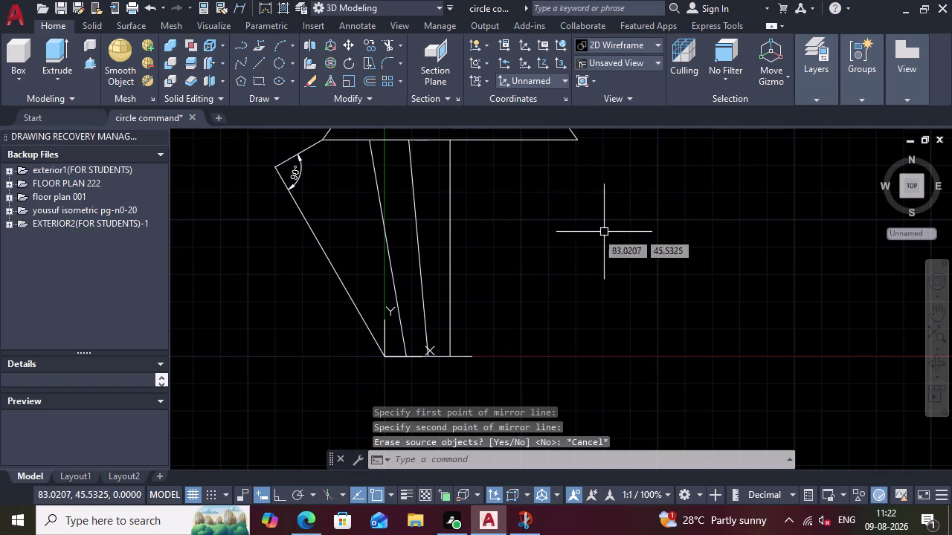
text(mi)
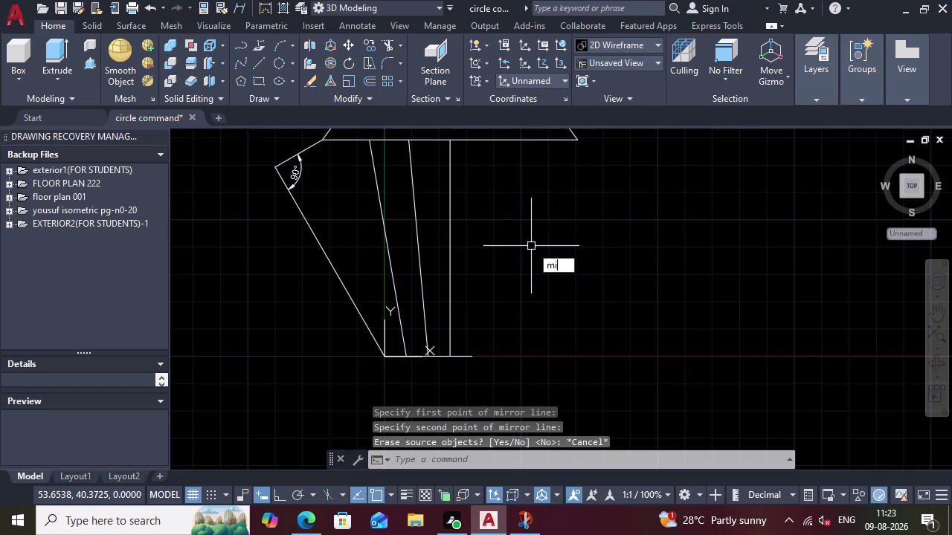
Mirror the box-selected left-half lines about the vertical centre line, keeping the originals.
key(Return)
click(481, 275)
click(254, 159)
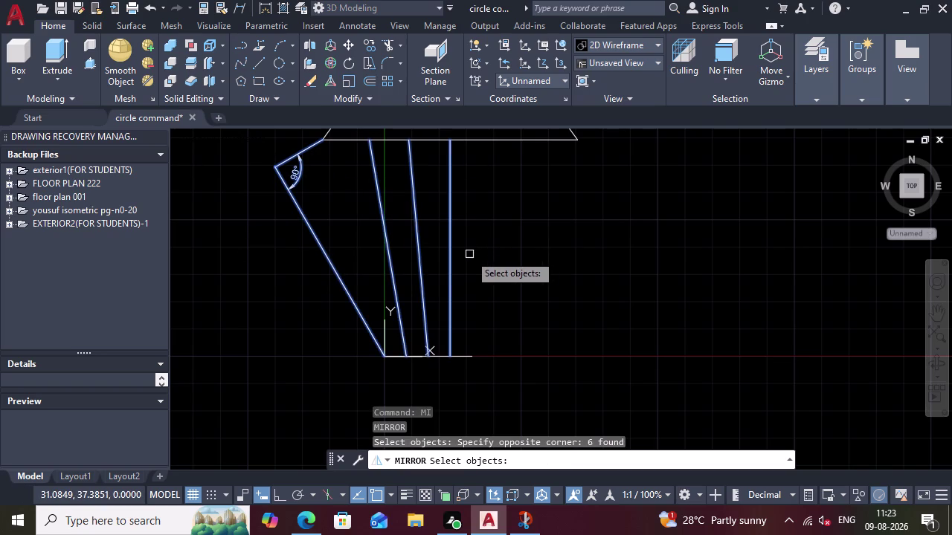
key(Return)
click(453, 355)
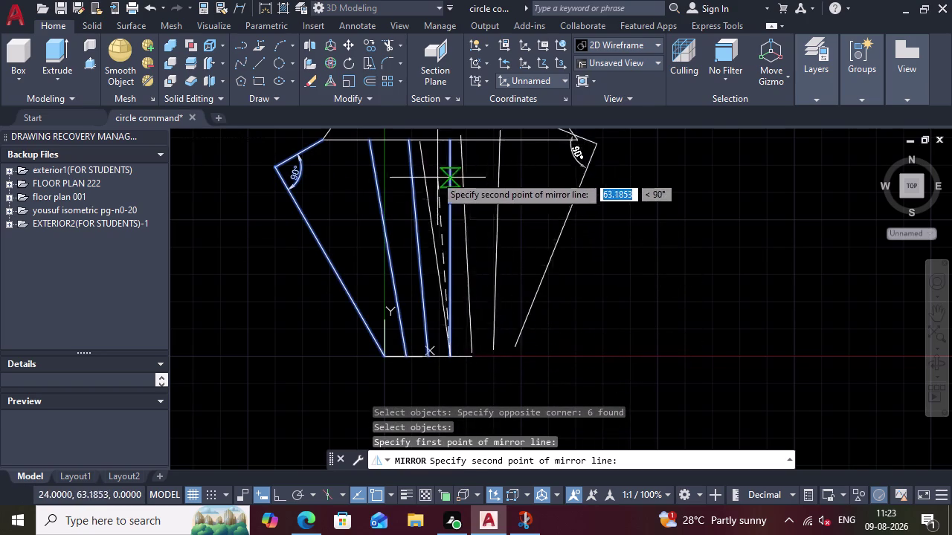
click(445, 132)
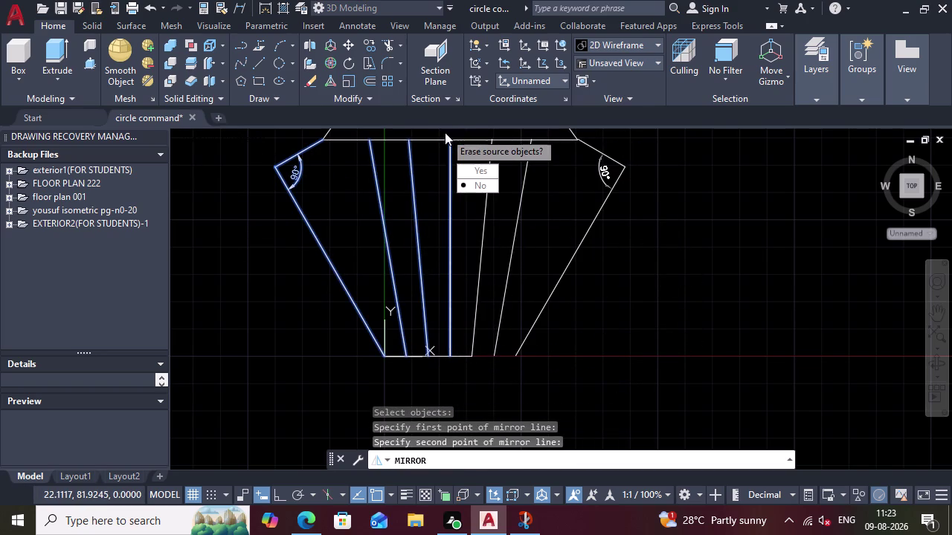
drag(497, 185, 445, 132)
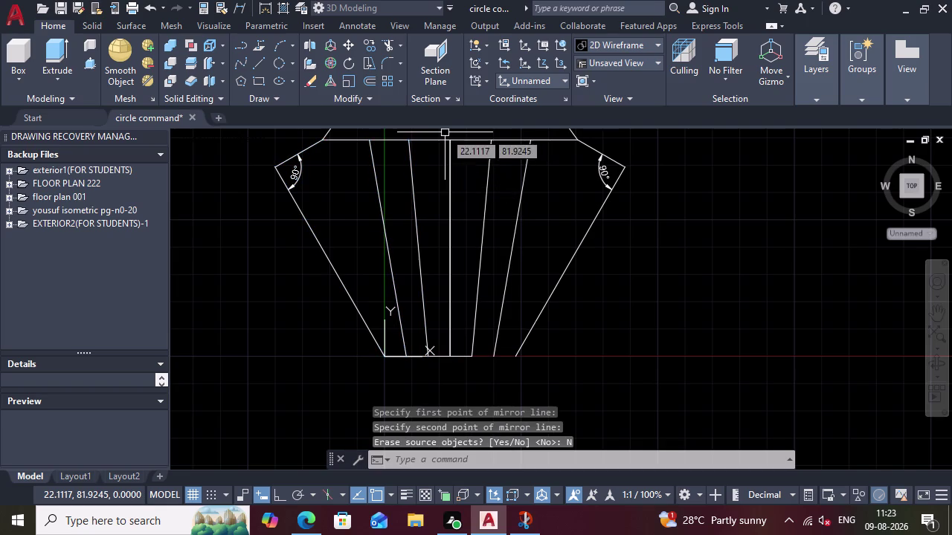
Draw the missing bottom segment out to the figure's right corner.
key(l)
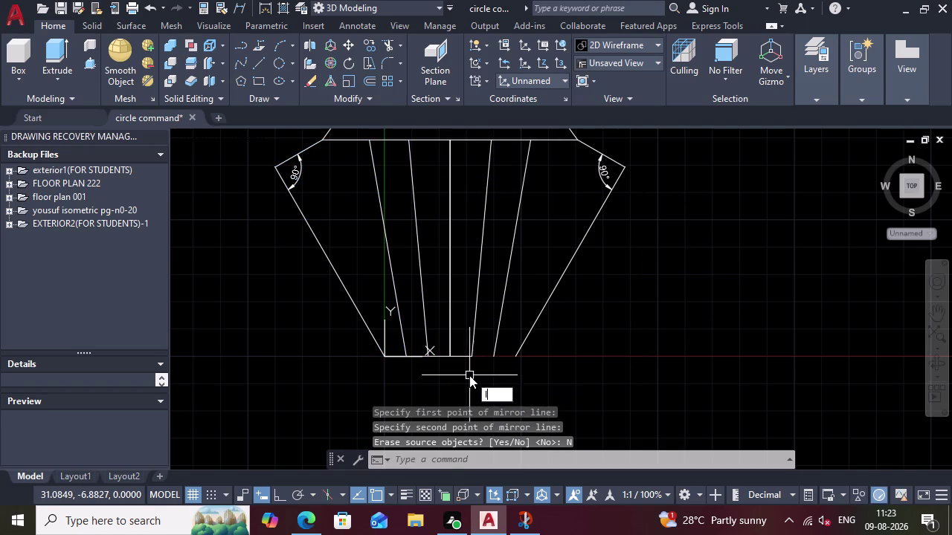
key(Return)
click(470, 352)
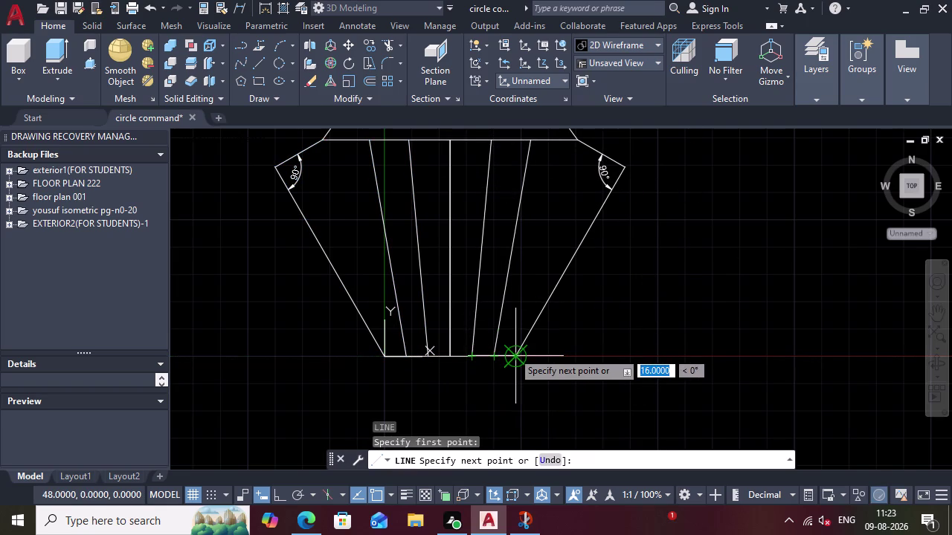
click(512, 352)
key(Return)
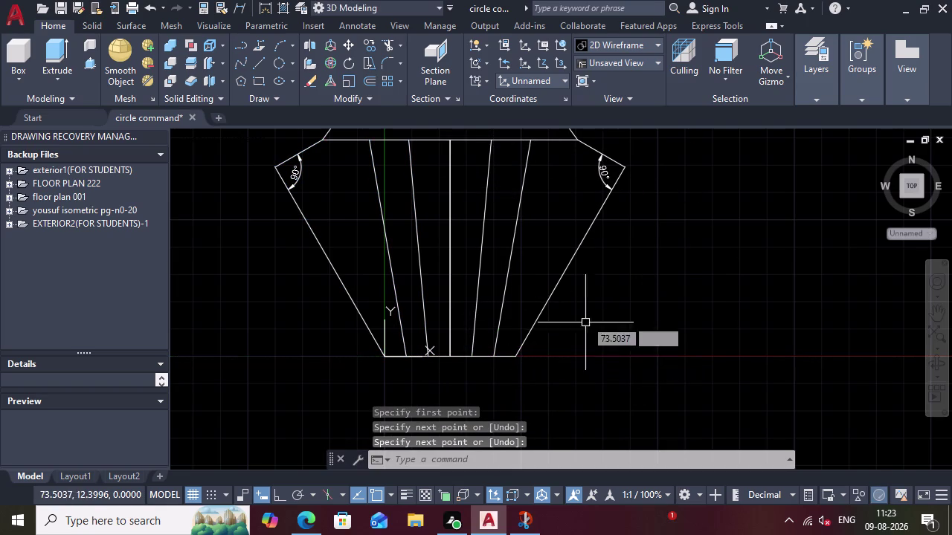
Delete the vertical centre line and zoom out to view the figure.
click(449, 268)
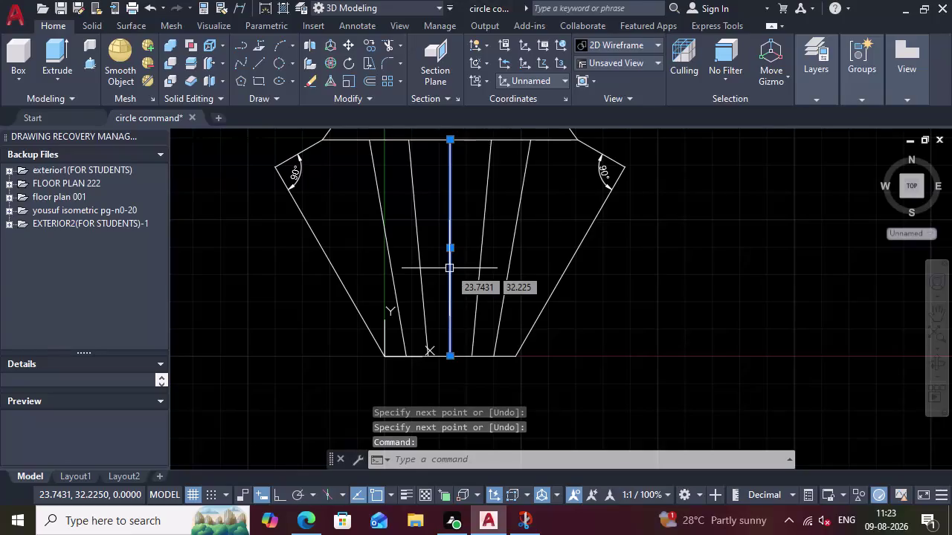
key(Delete)
click(450, 268)
key(Delete)
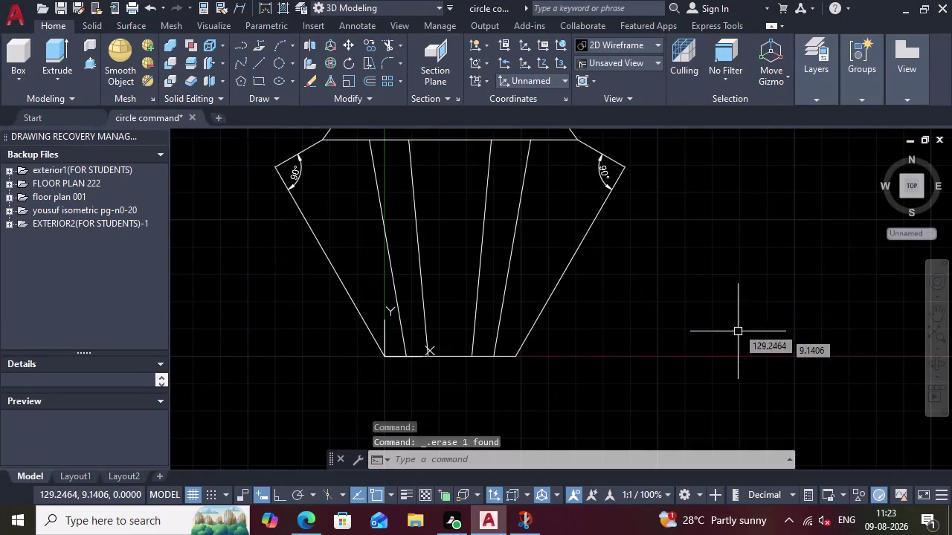
scroll(down, 3)
scroll(up, 3)
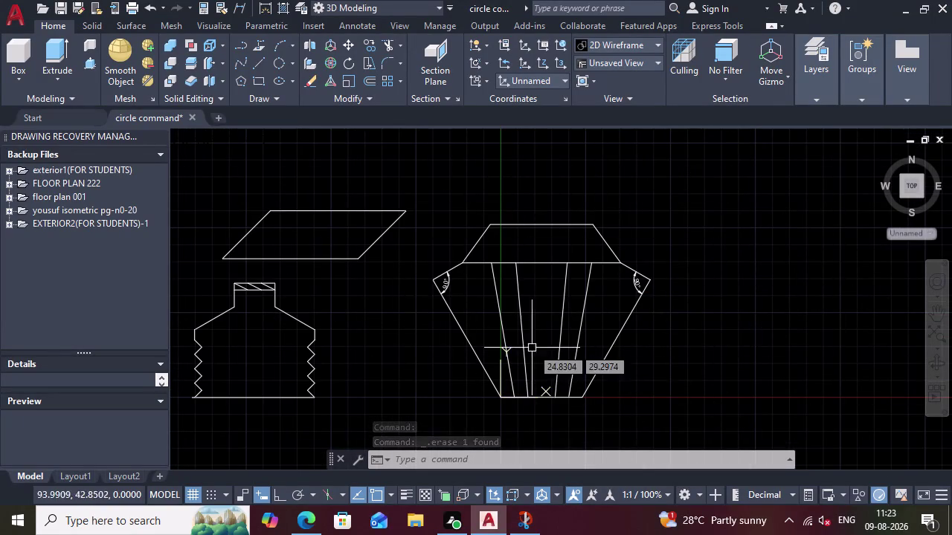
scroll(down, 3)
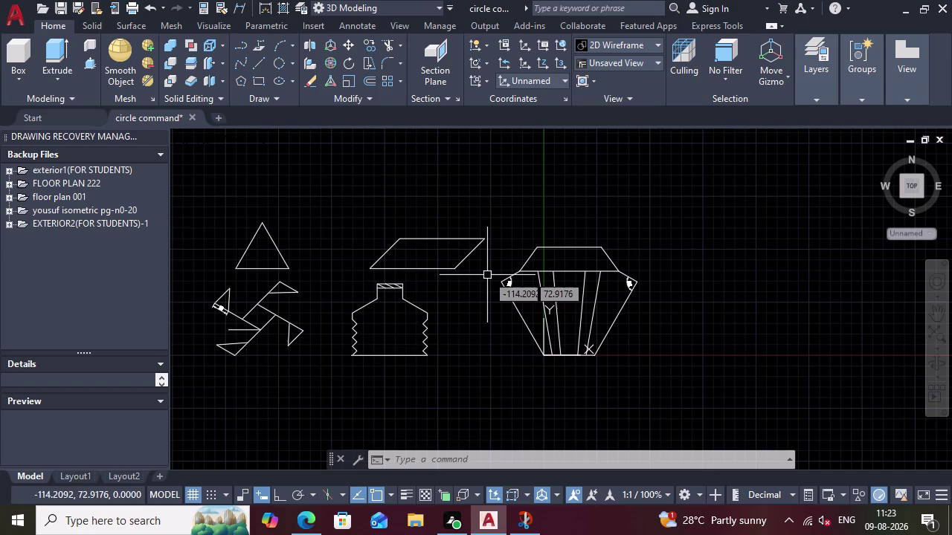